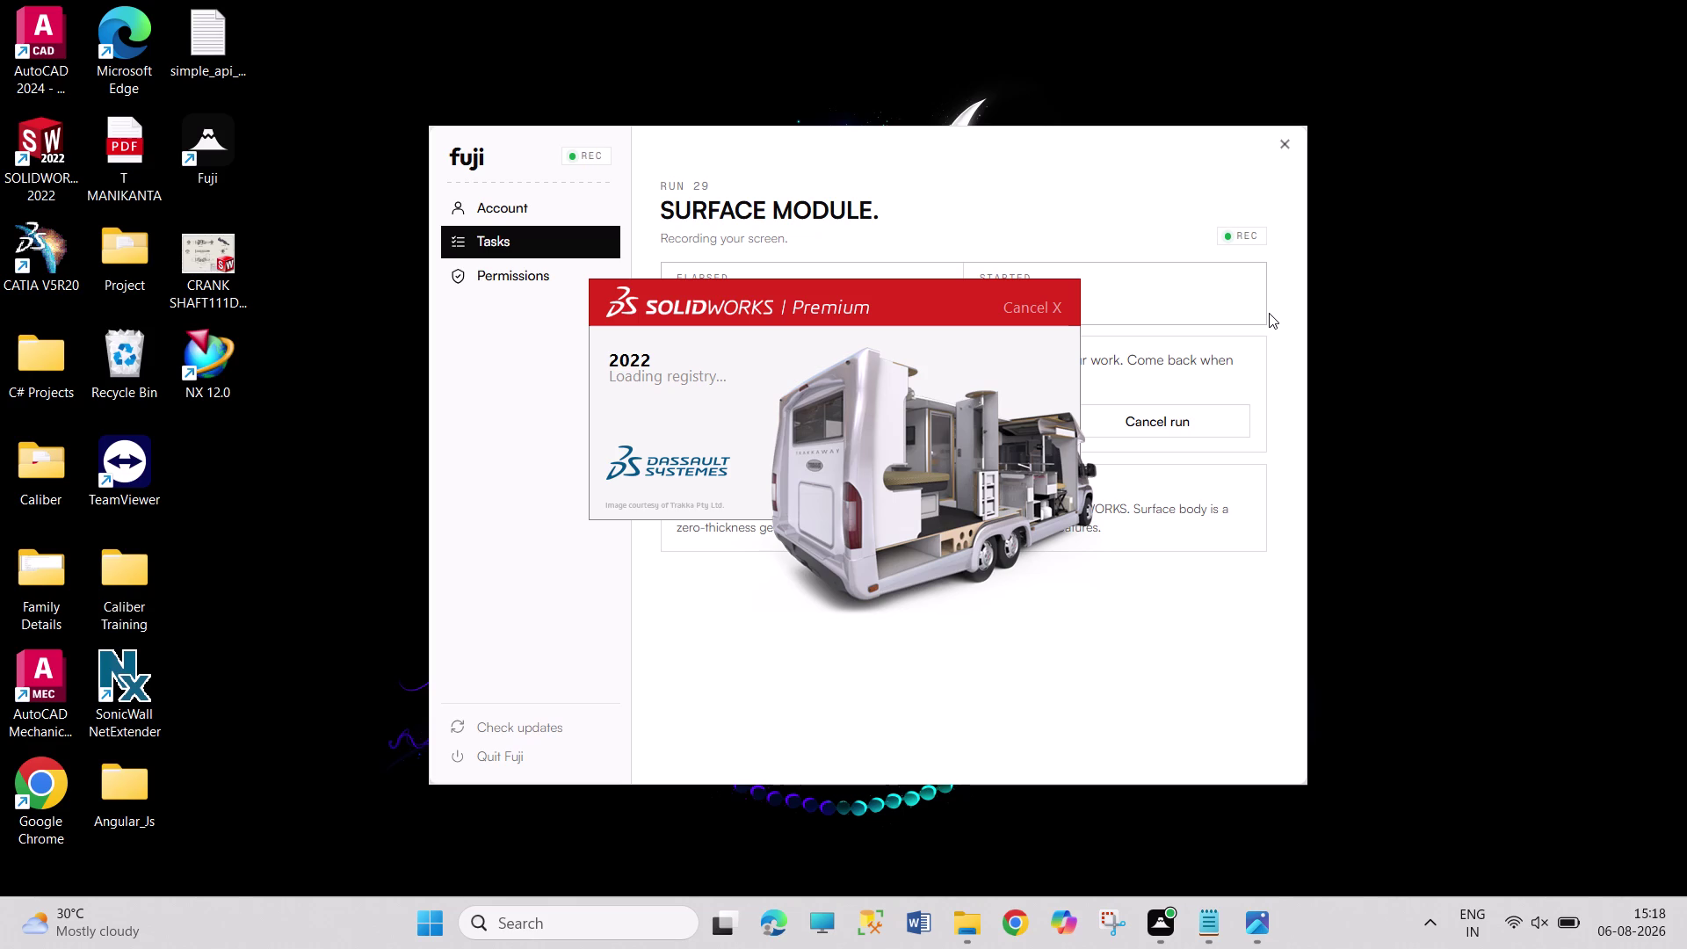
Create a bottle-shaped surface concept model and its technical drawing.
Wait for the SOLIDWORKS 2022 splash screen to load its add-ins and show the Welcome window.
drag(1362, 44, 1419, 500)
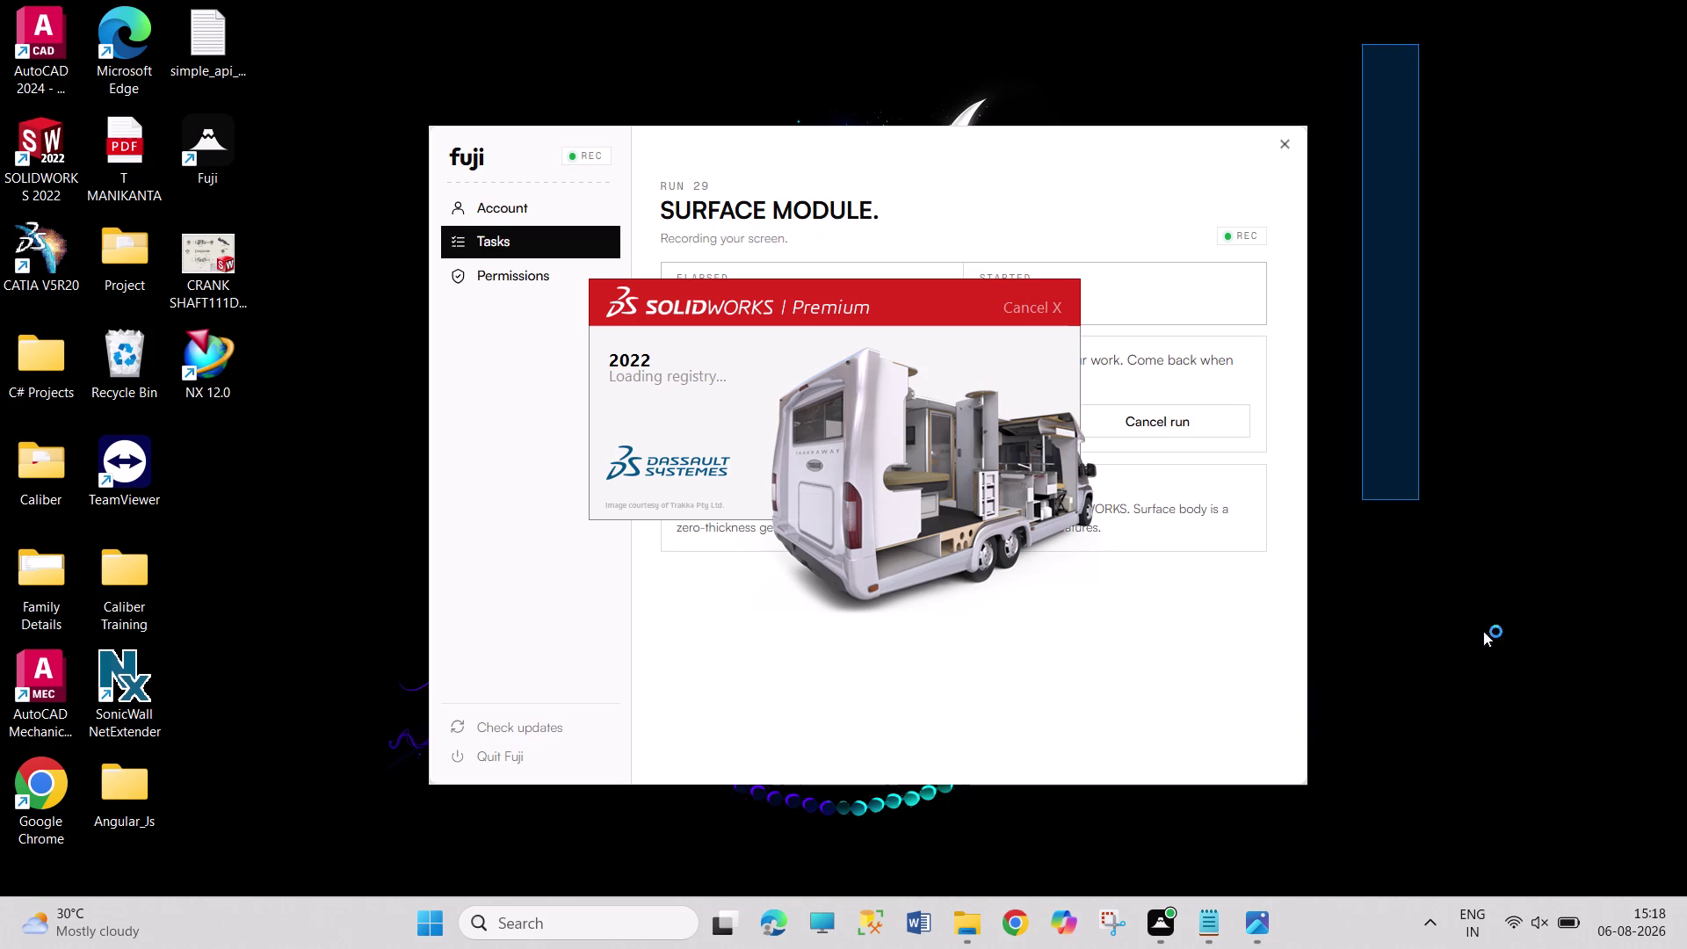
drag(1419, 500, 1591, 787)
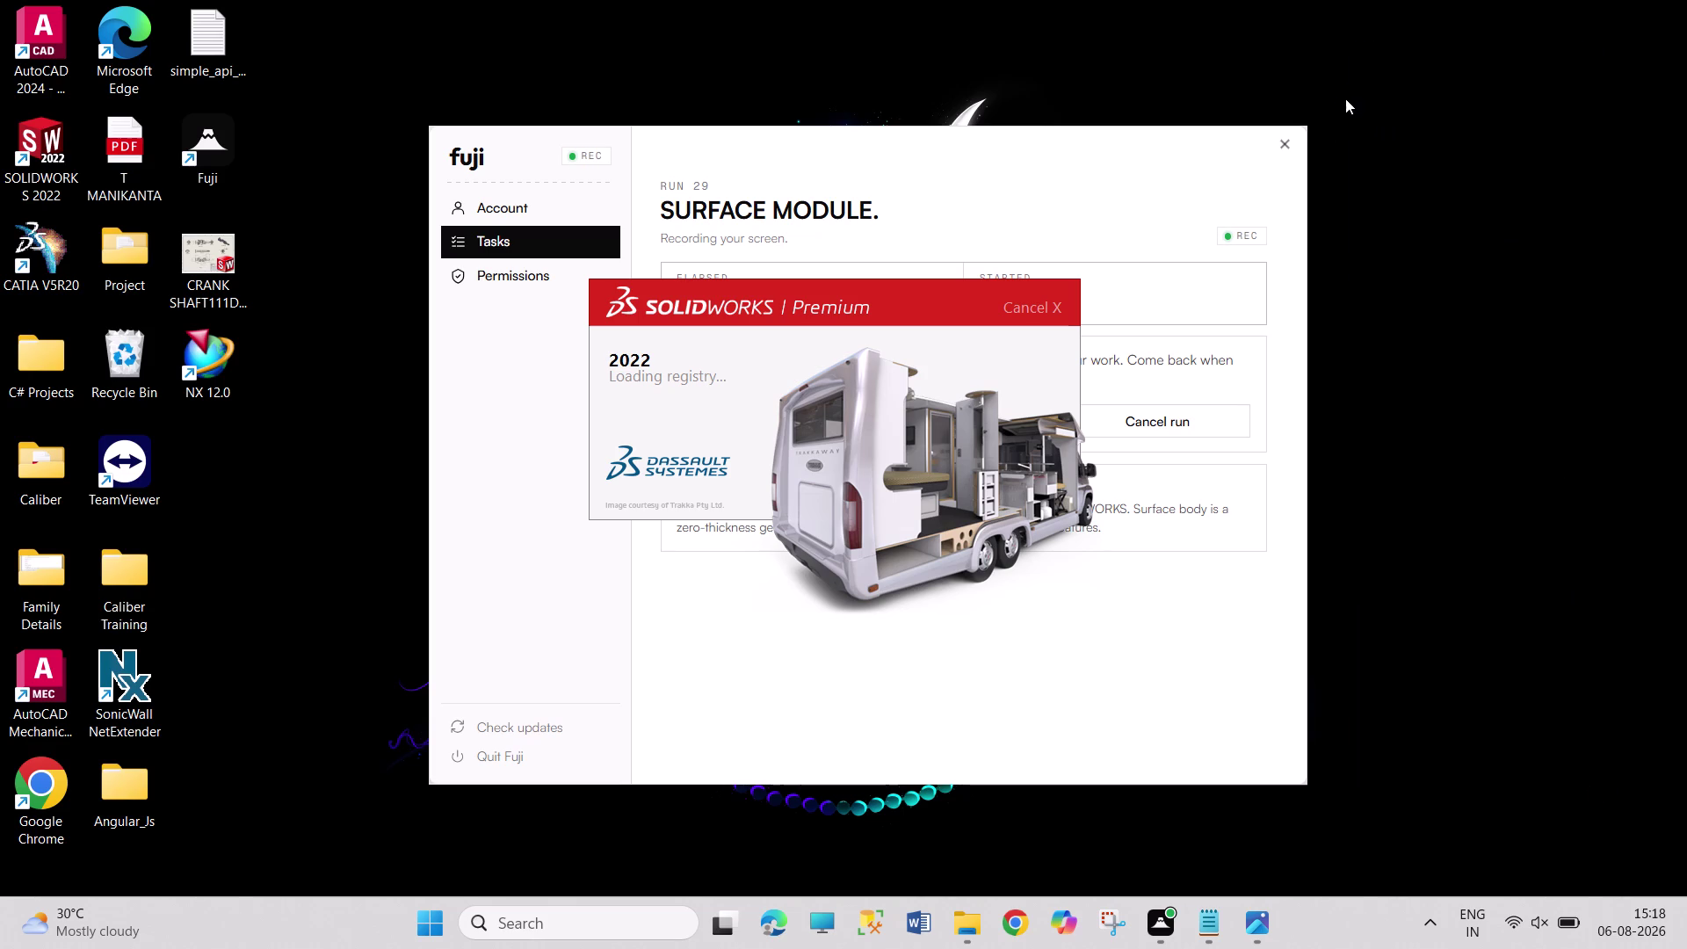
drag(1342, 103, 1510, 783)
drag(1315, 86, 1620, 828)
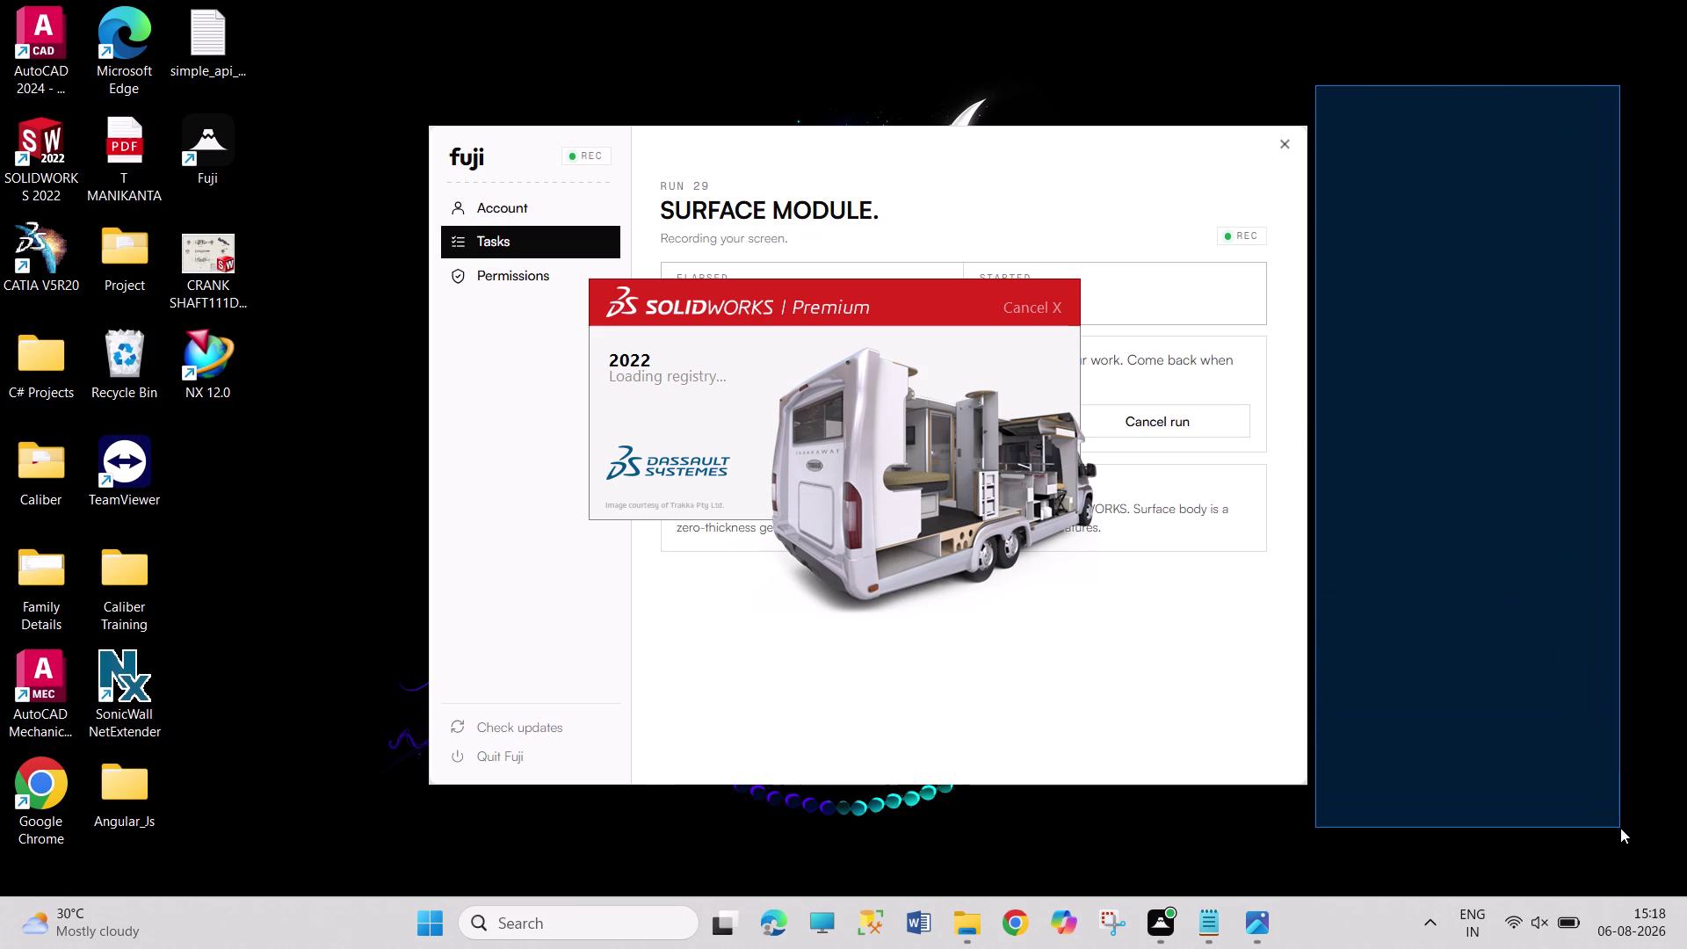
drag(1620, 828, 1603, 852)
drag(1324, 95, 1456, 787)
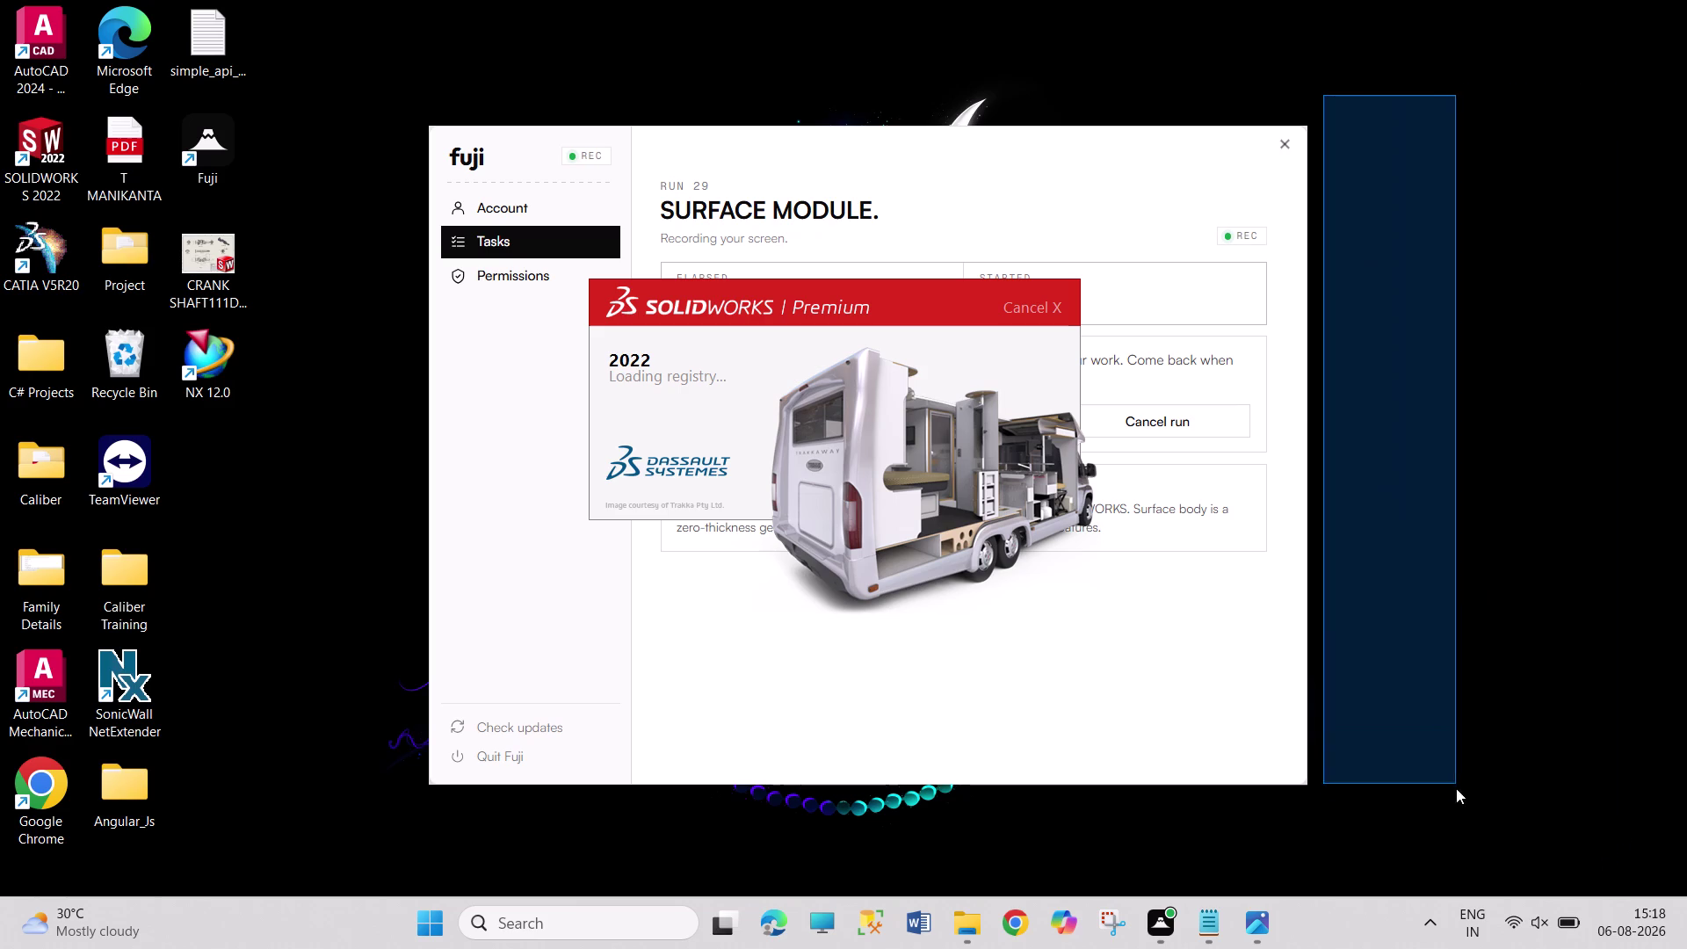
drag(1456, 786, 1477, 842)
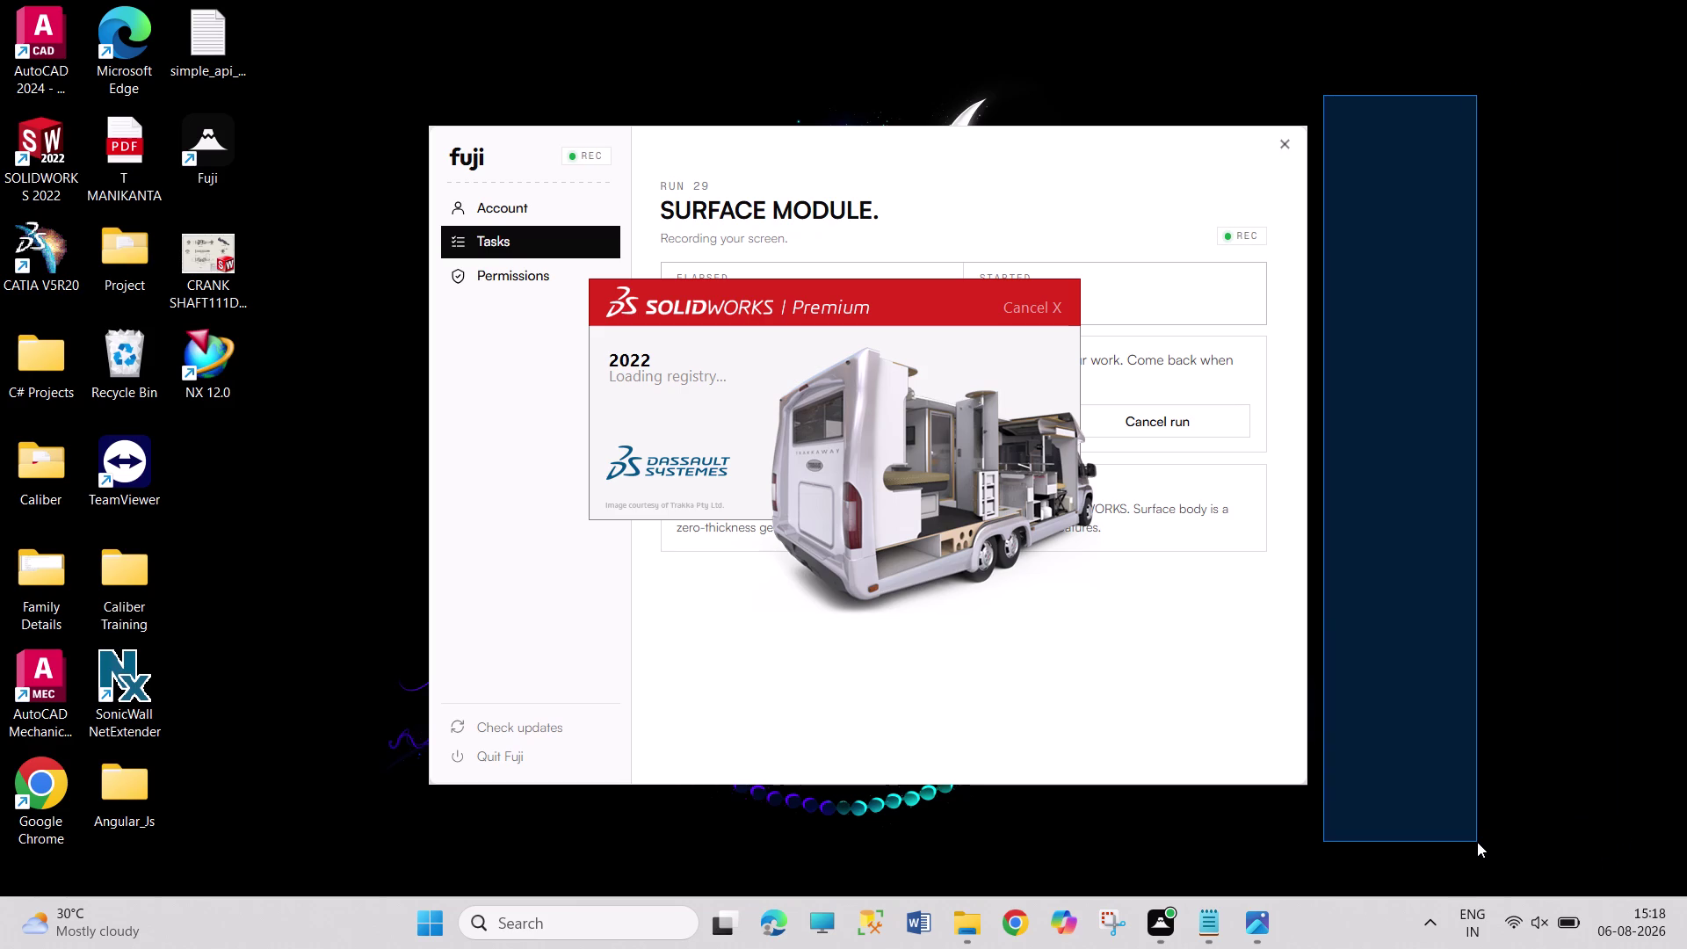
drag(1477, 842, 1477, 836)
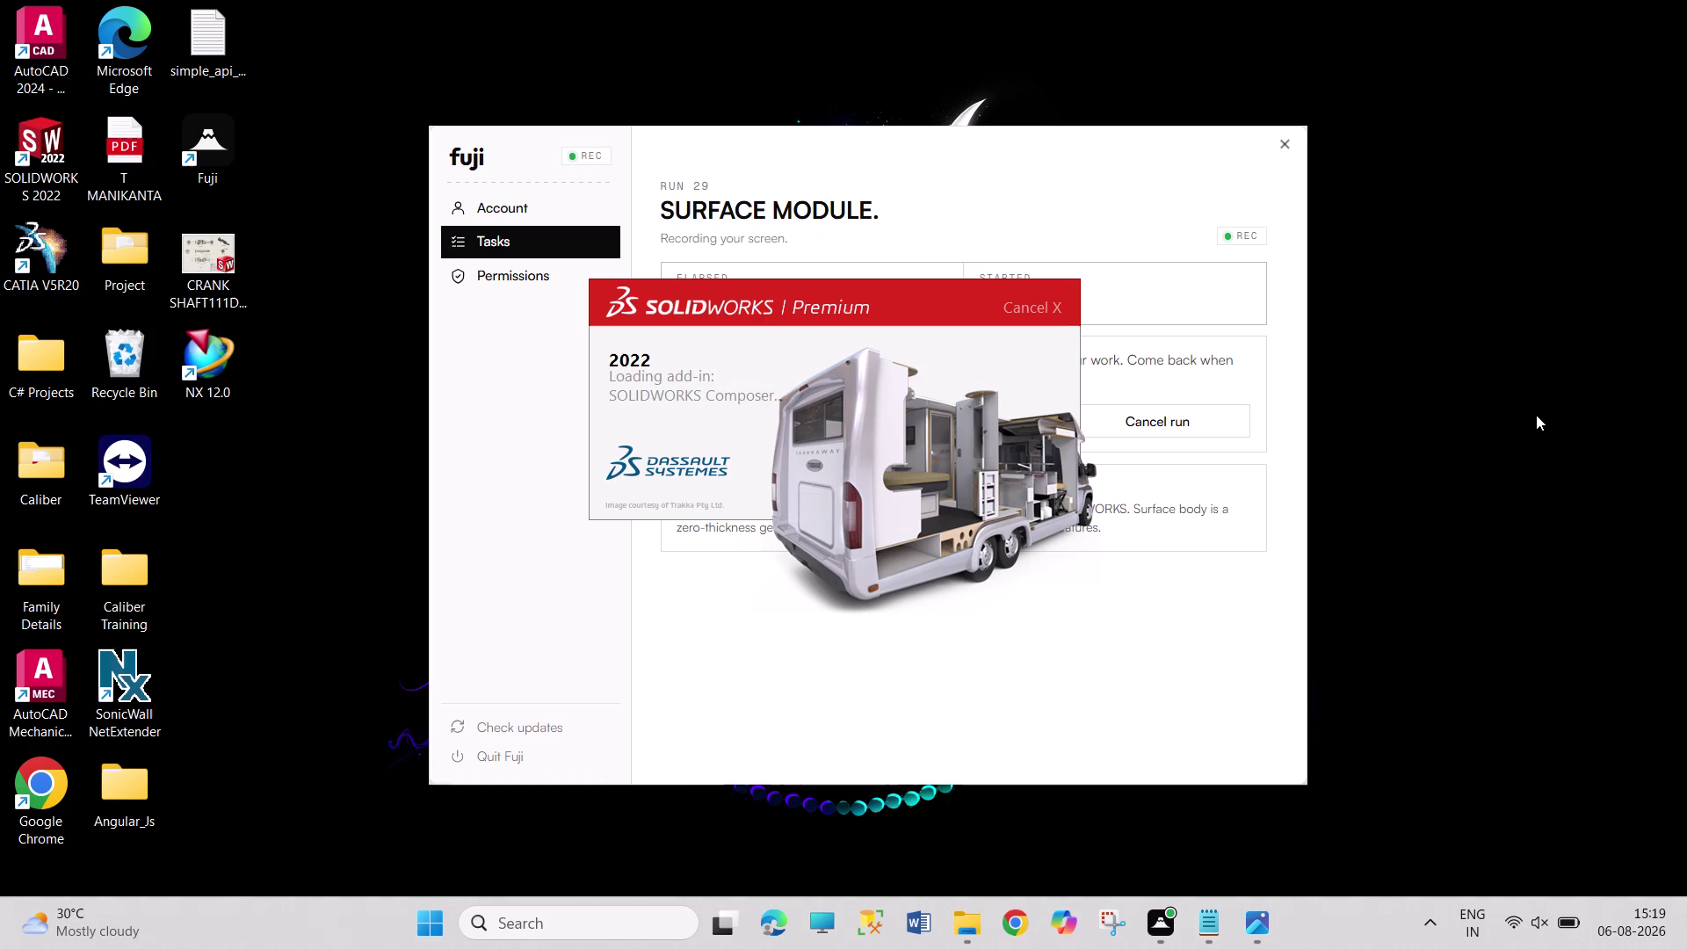
key(space)
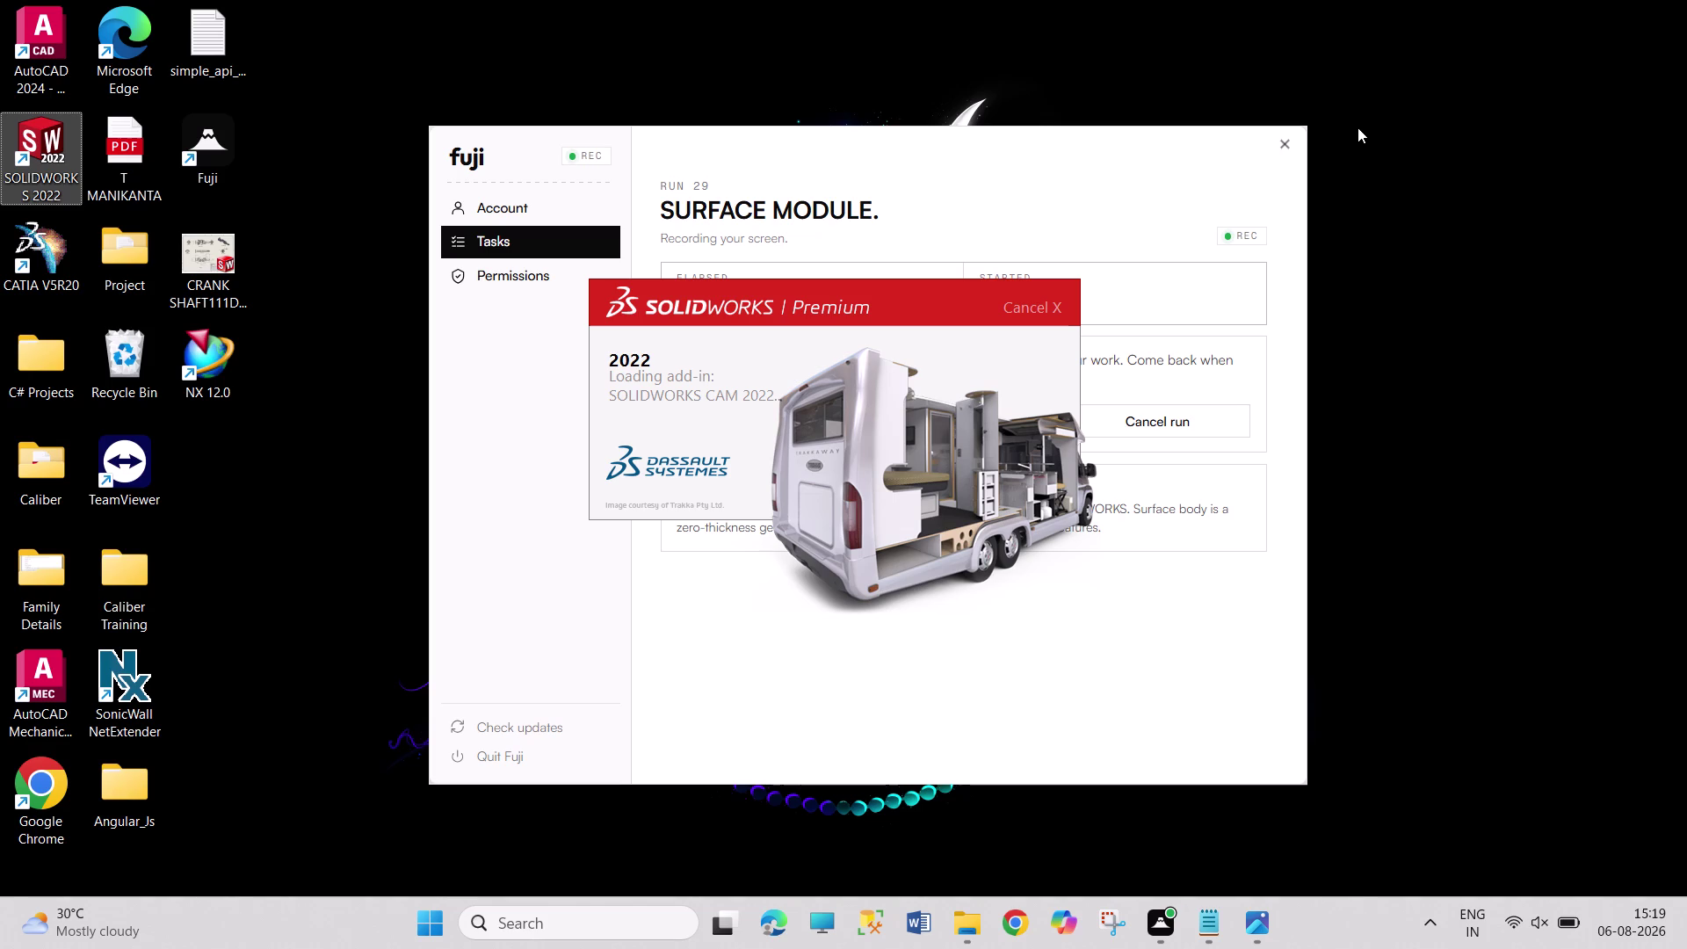
click(1402, 173)
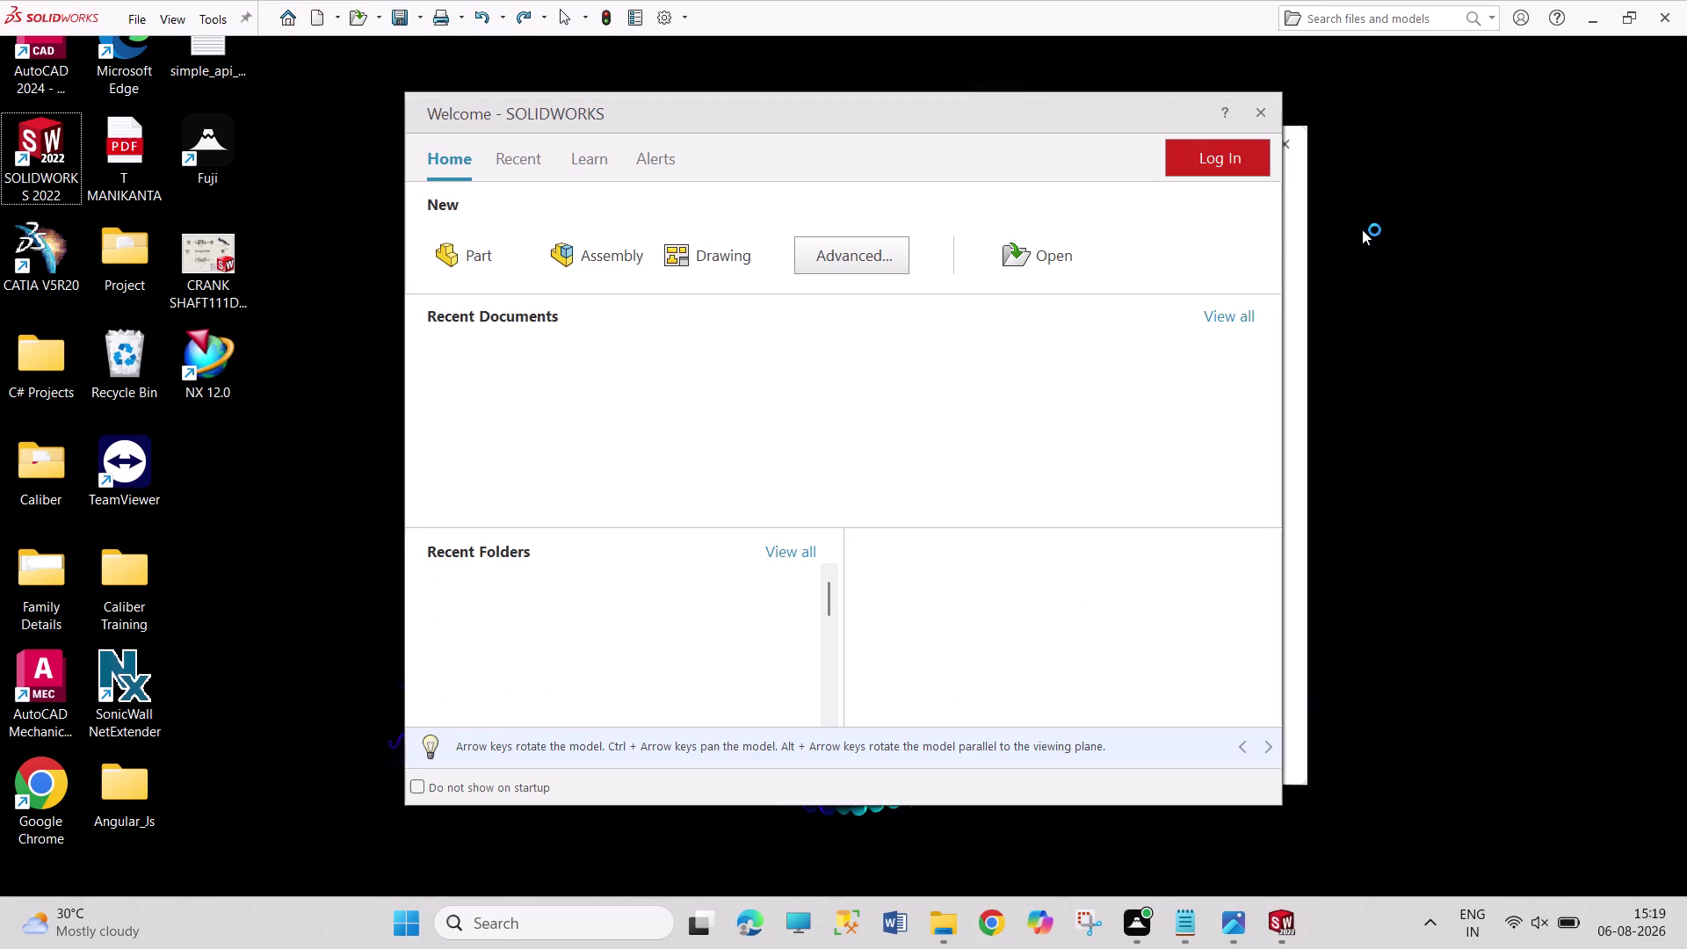
Dismiss the Welcome window and create a new Part document, Part1.
click(1326, 259)
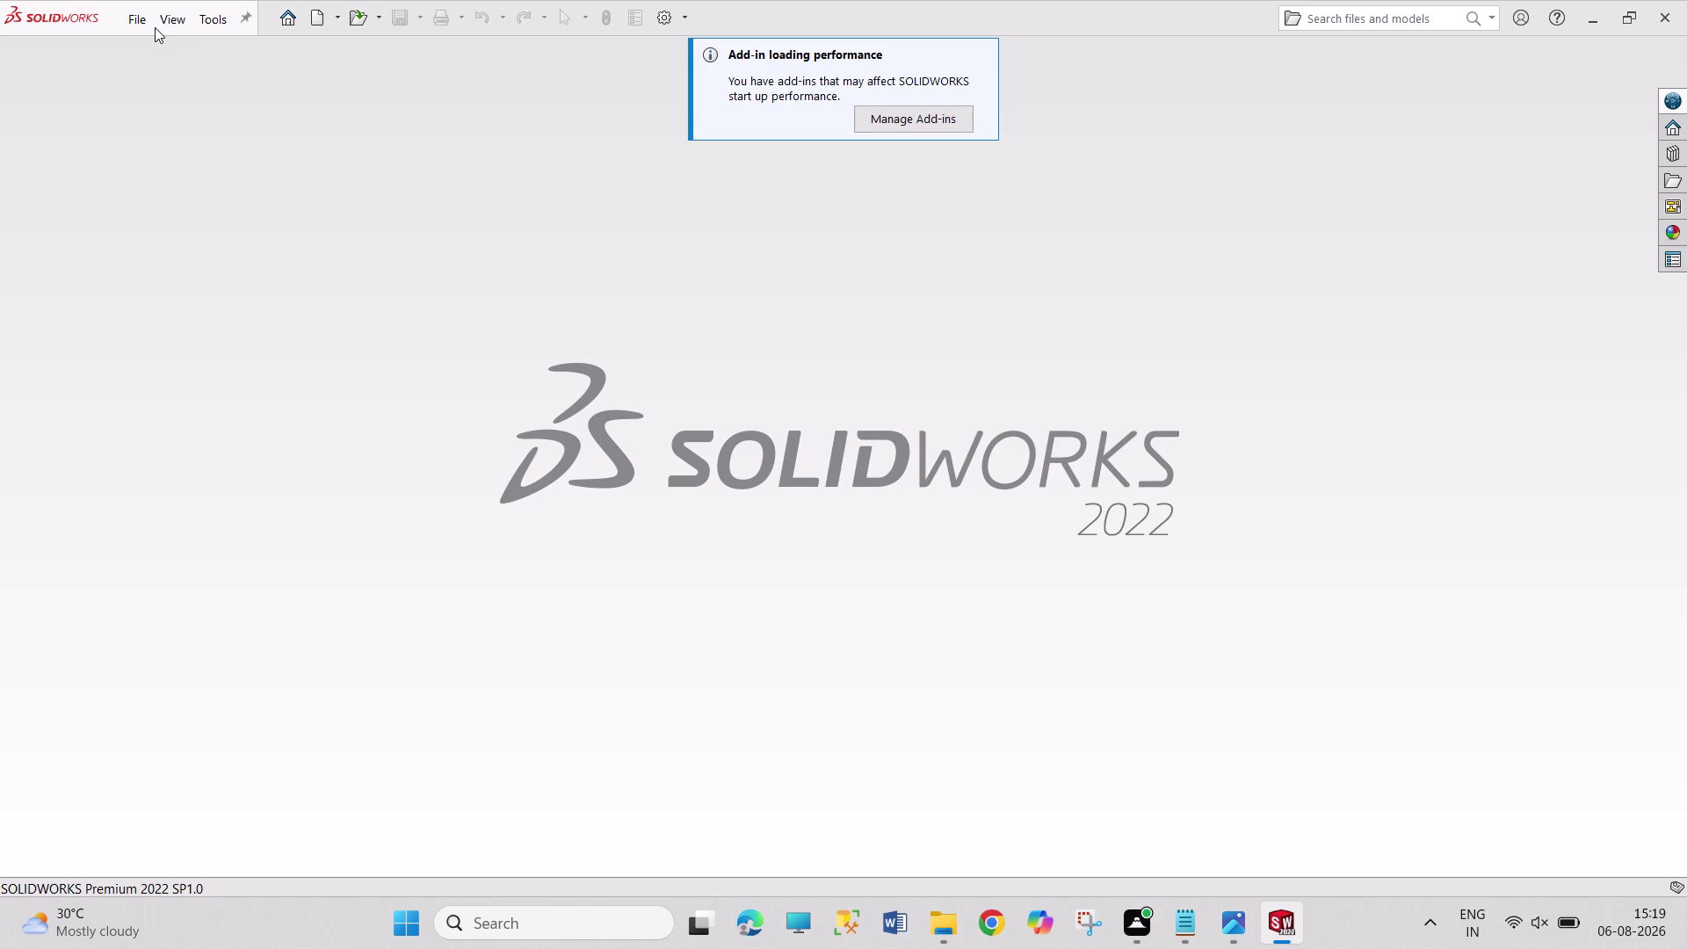
click(318, 21)
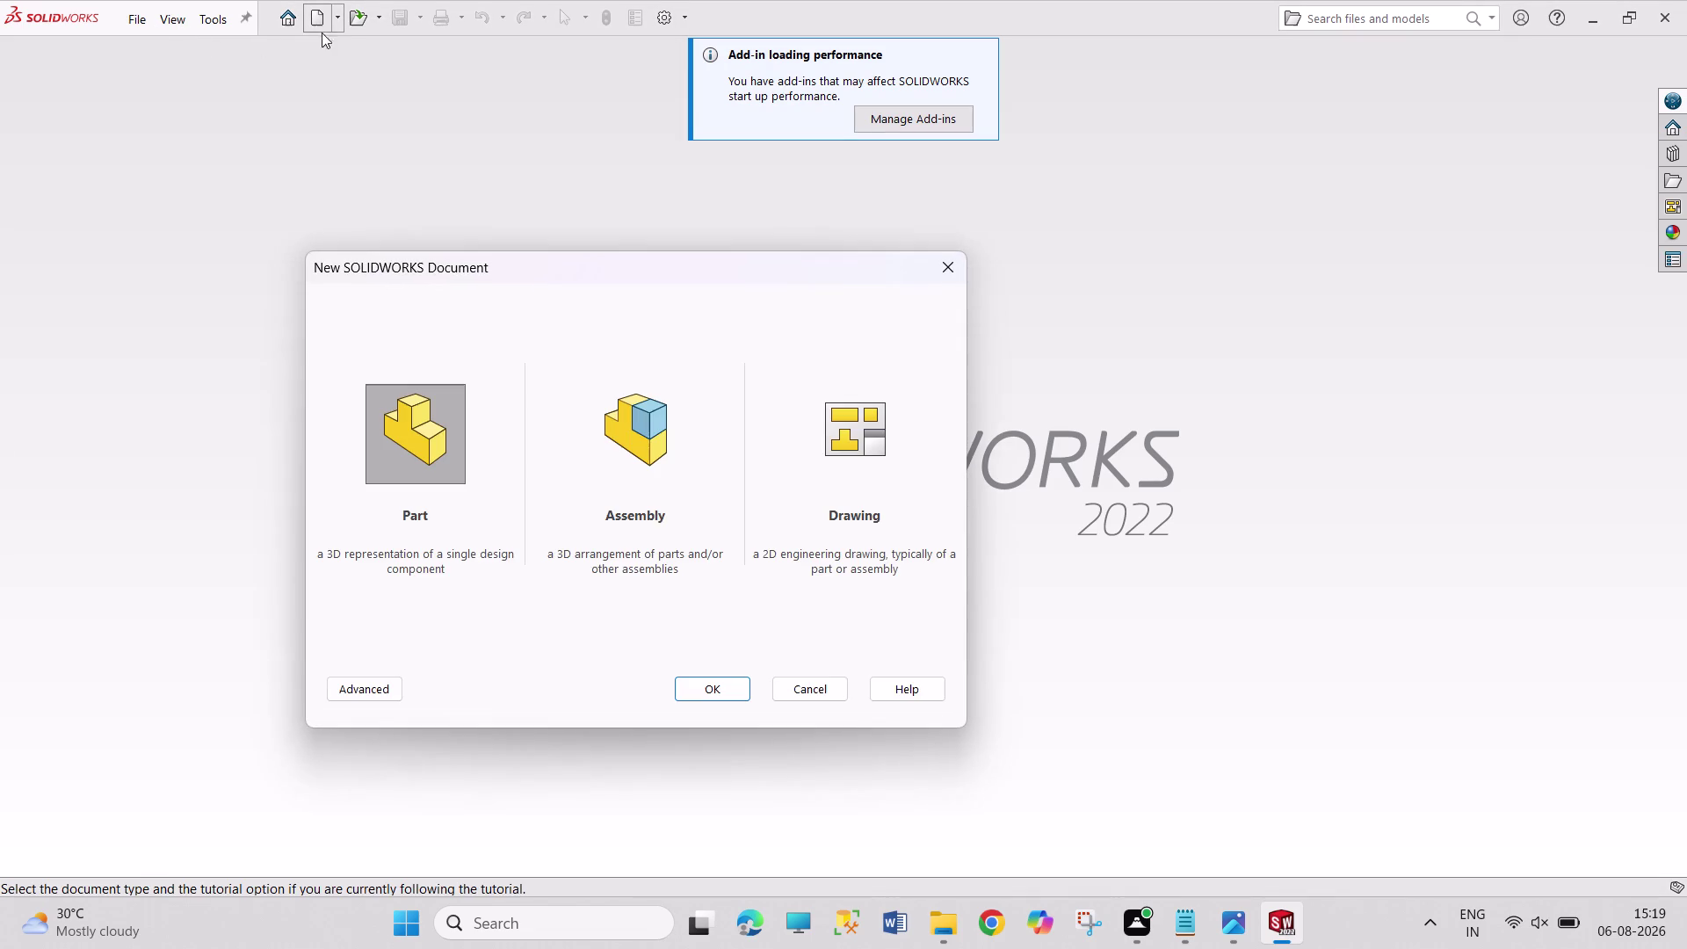
click(726, 681)
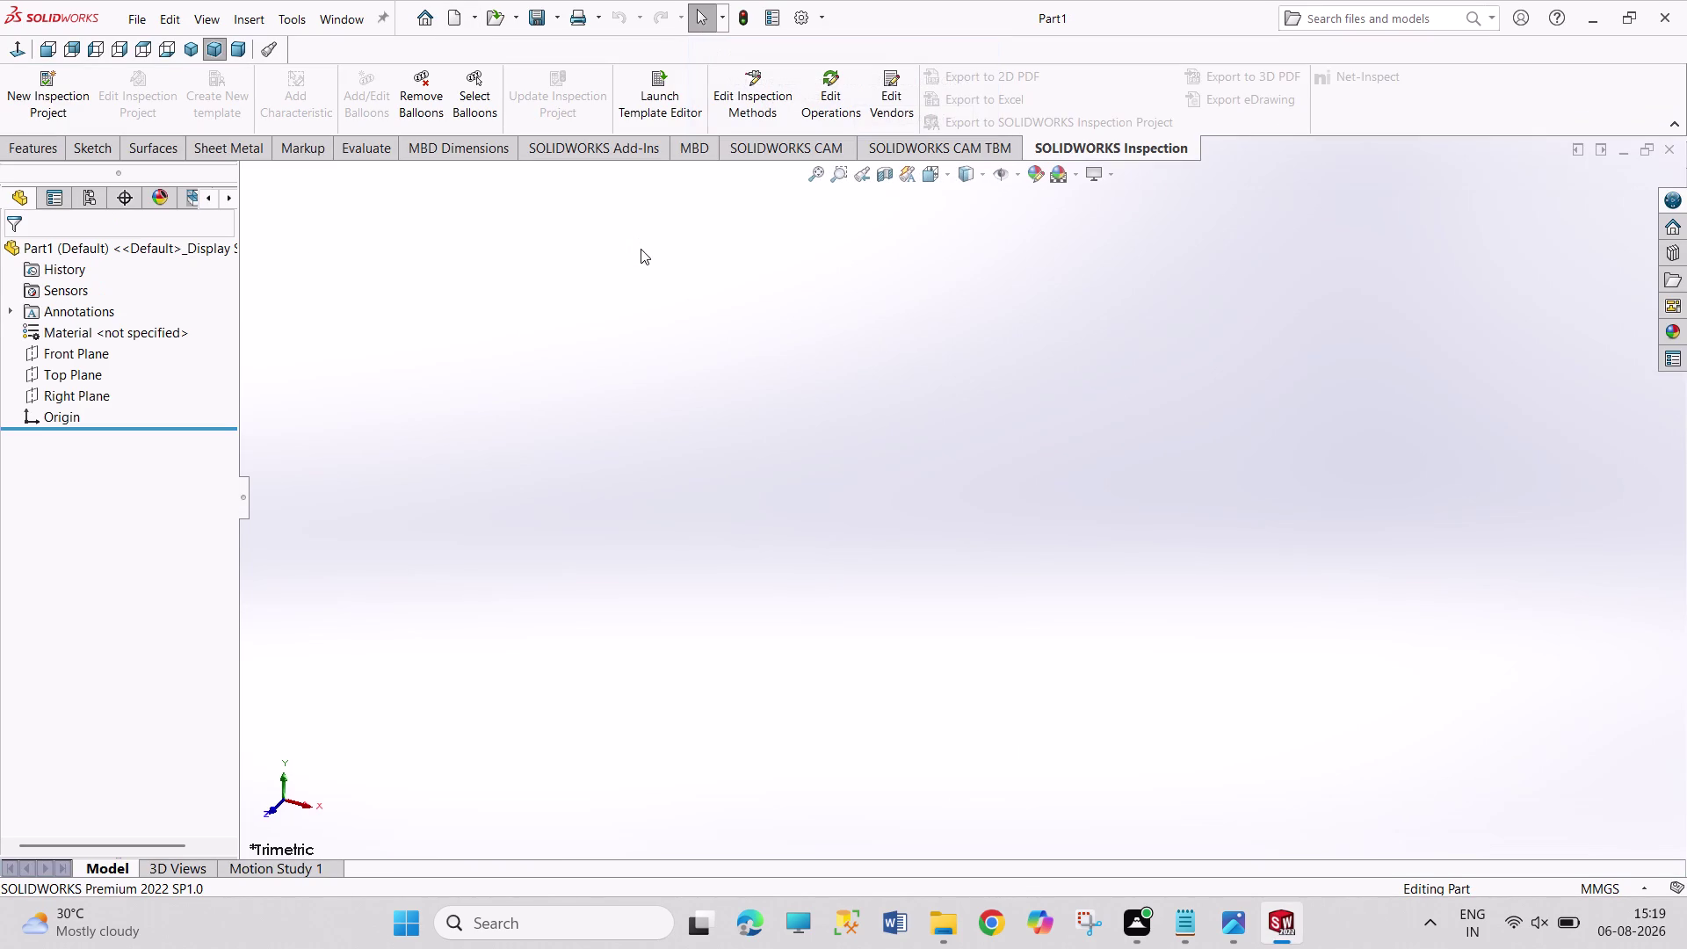
Open the Pepsi bottle reference drawing screenshot from the Photos taskbar preview.
drag(641, 249, 1138, 649)
drag(711, 308, 721, 323)
drag(720, 322, 1343, 772)
drag(765, 351, 1548, 757)
drag(784, 348, 846, 490)
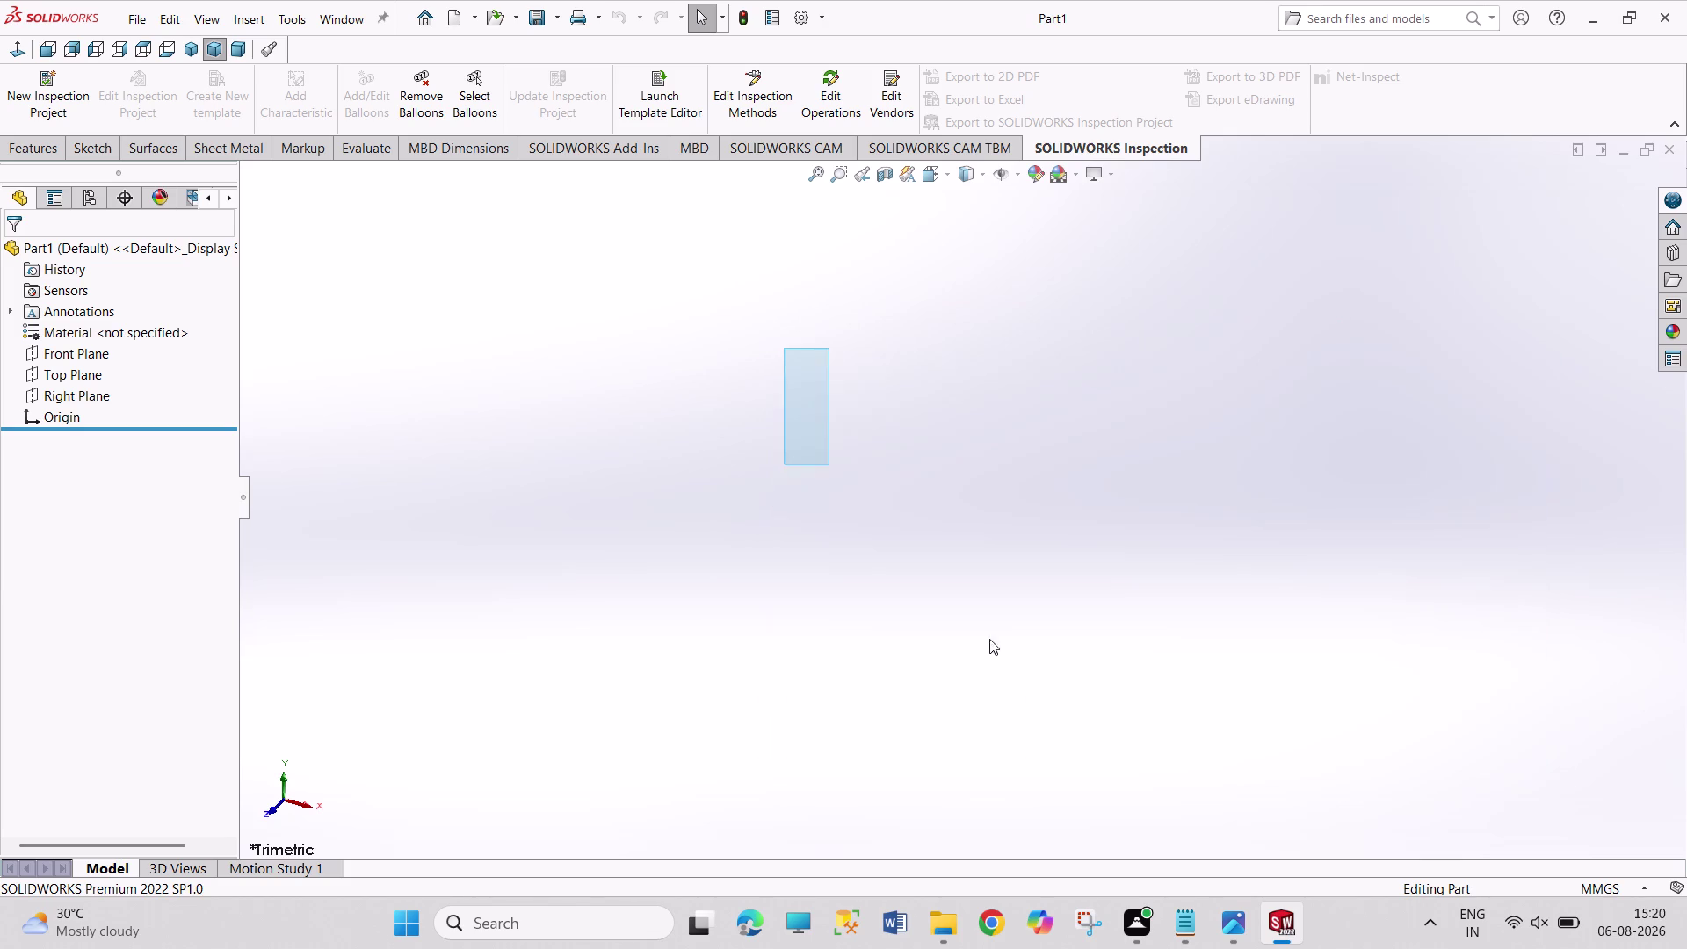
drag(845, 490, 1518, 772)
drag(869, 302, 1647, 742)
drag(899, 326, 1549, 786)
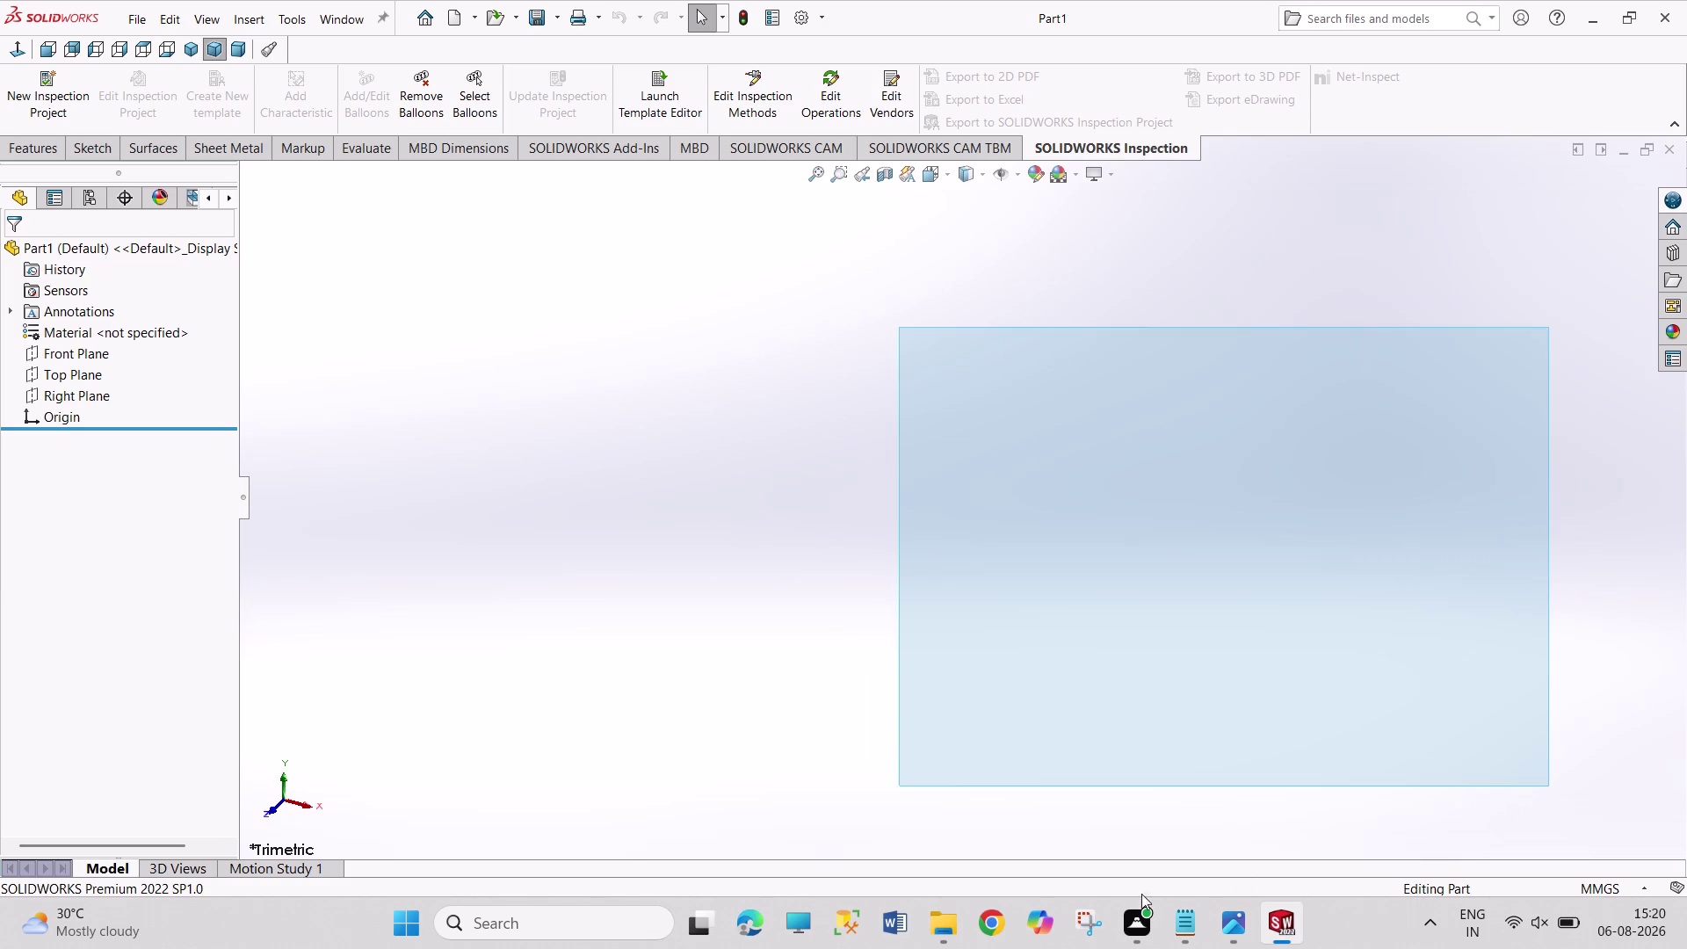
click(1040, 734)
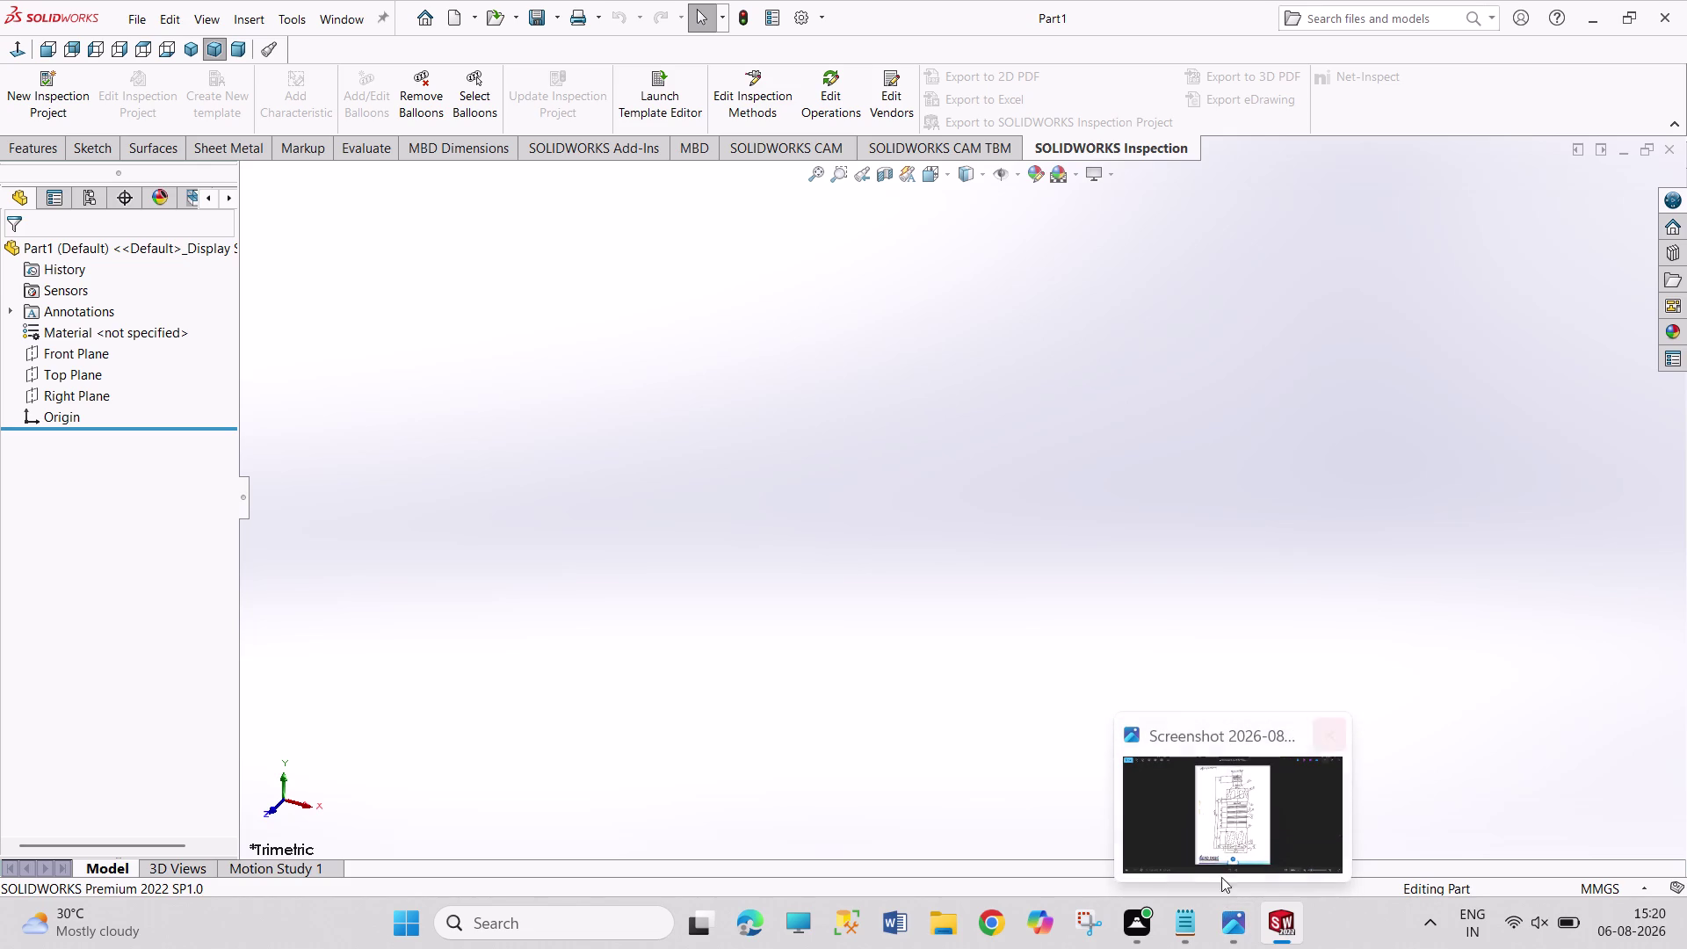
click(1222, 856)
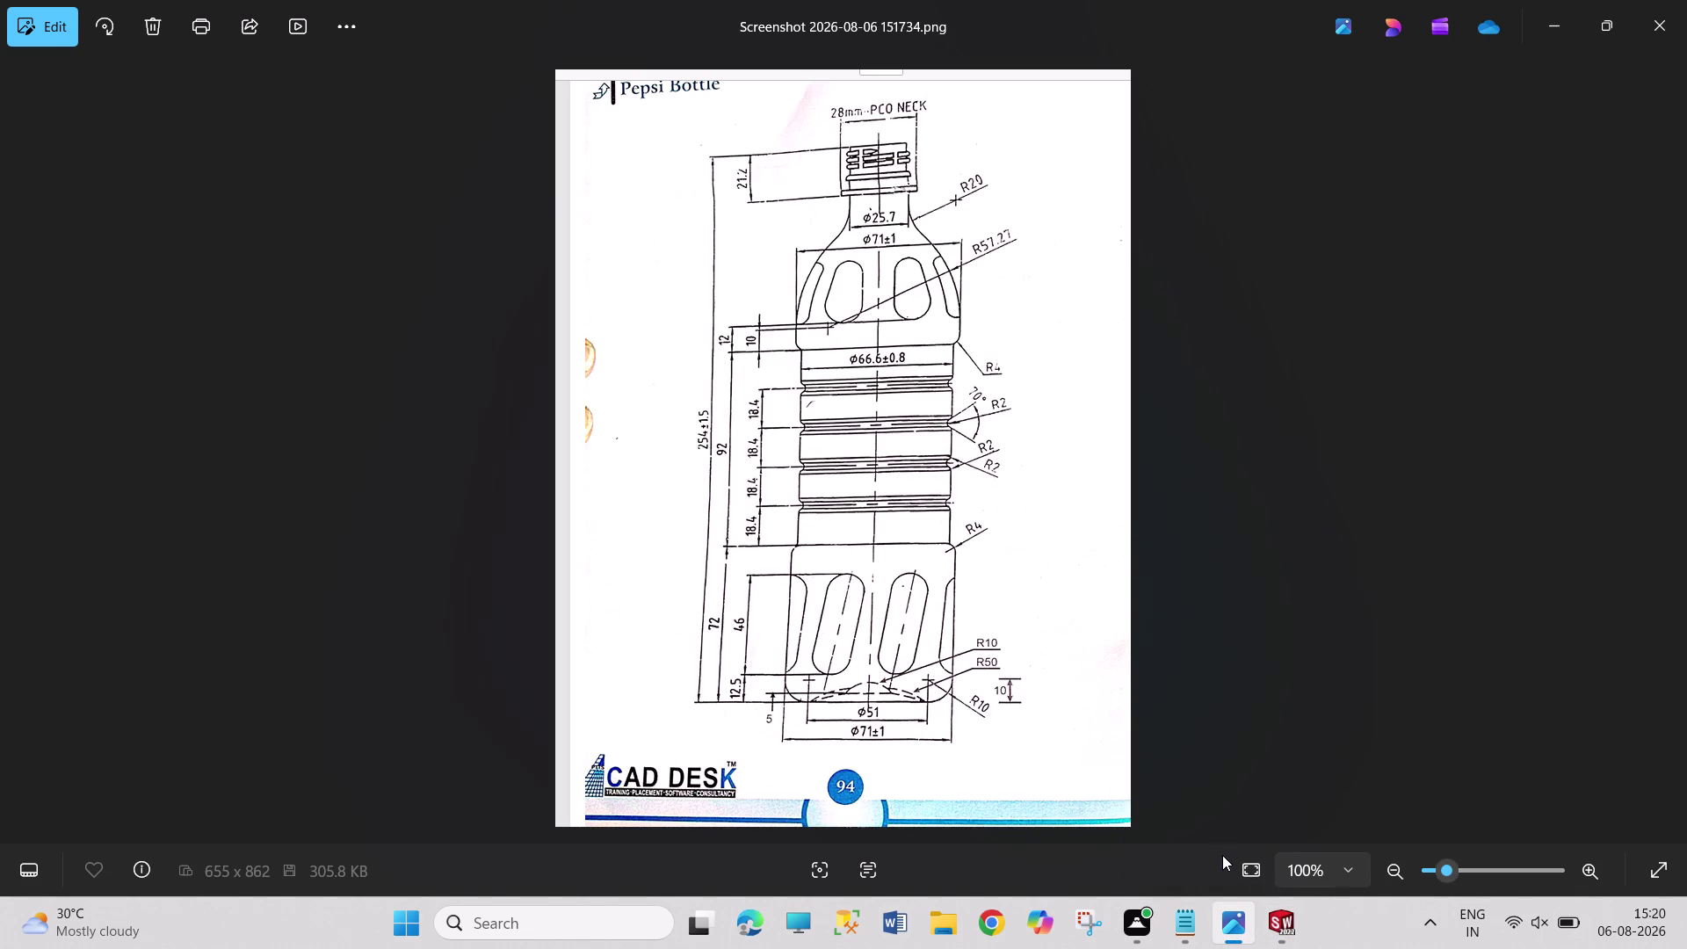
Zoom the drawing to 177% and bring the bottle neck into view.
scroll(down, 3)
scroll(down, 3)
scroll(up, 3)
scroll(up, 3)
scroll(up, 3)
drag(1041, 483, 1053, 724)
drag(1066, 305, 1068, 500)
middle_drag(1064, 512, 1064, 537)
middle_drag(1064, 537, 1036, 537)
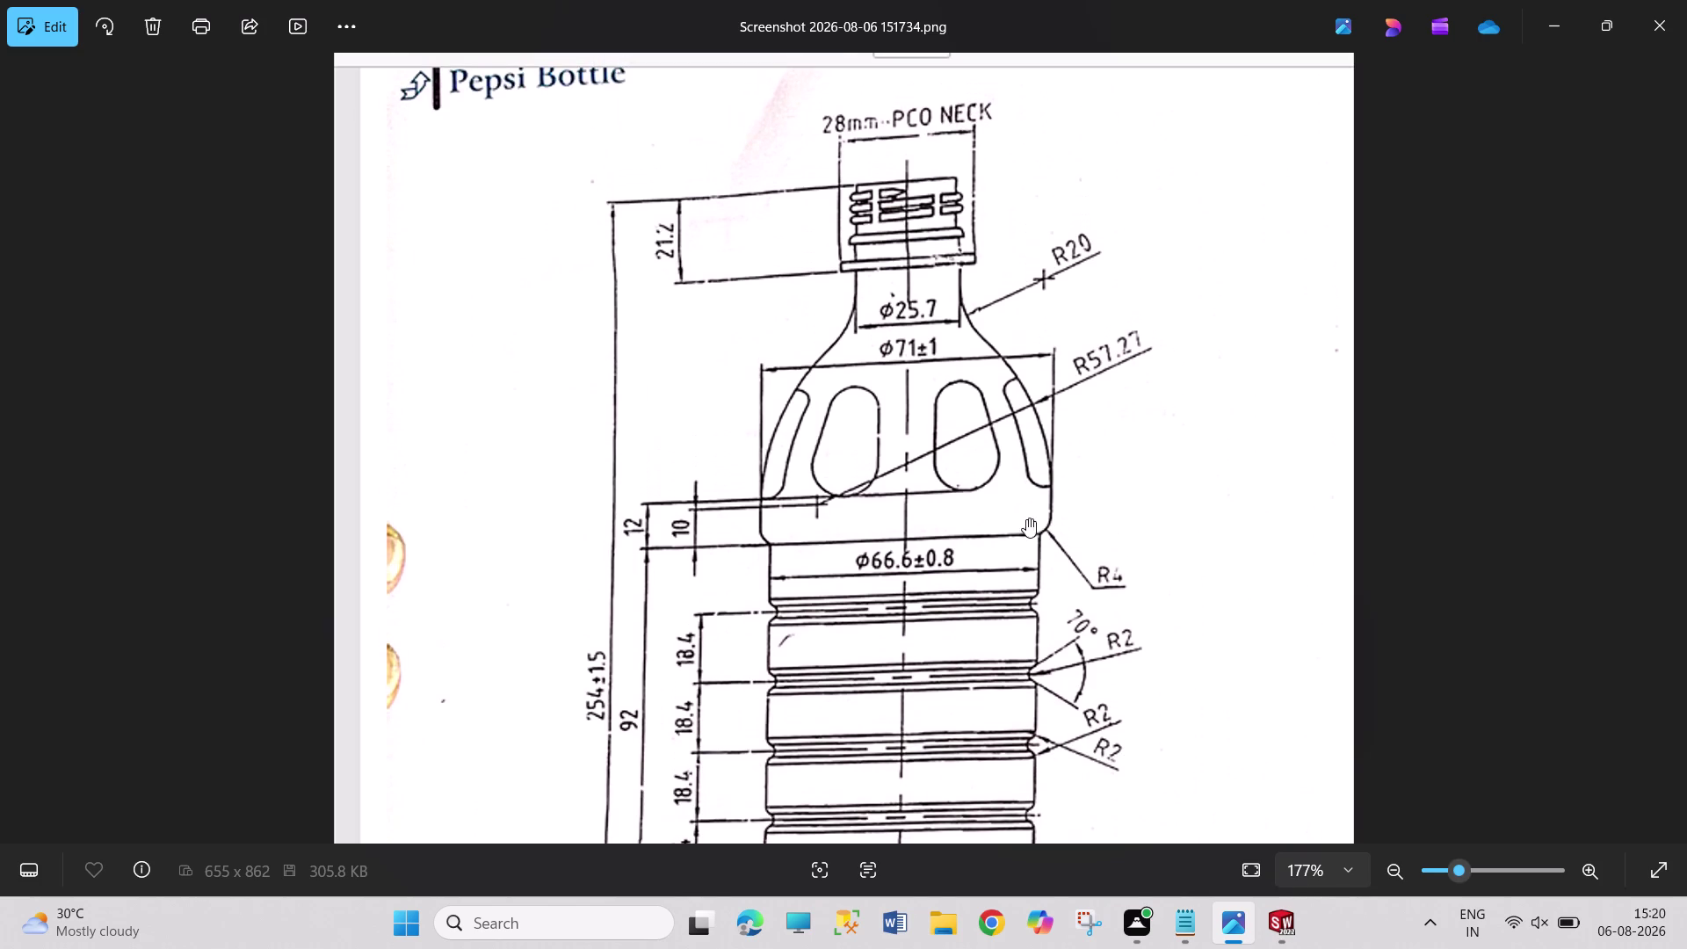
Pan down to the ribbed middle and base, then back up to the neck and shoulder.
drag(951, 544, 926, 403)
drag(958, 615, 940, 394)
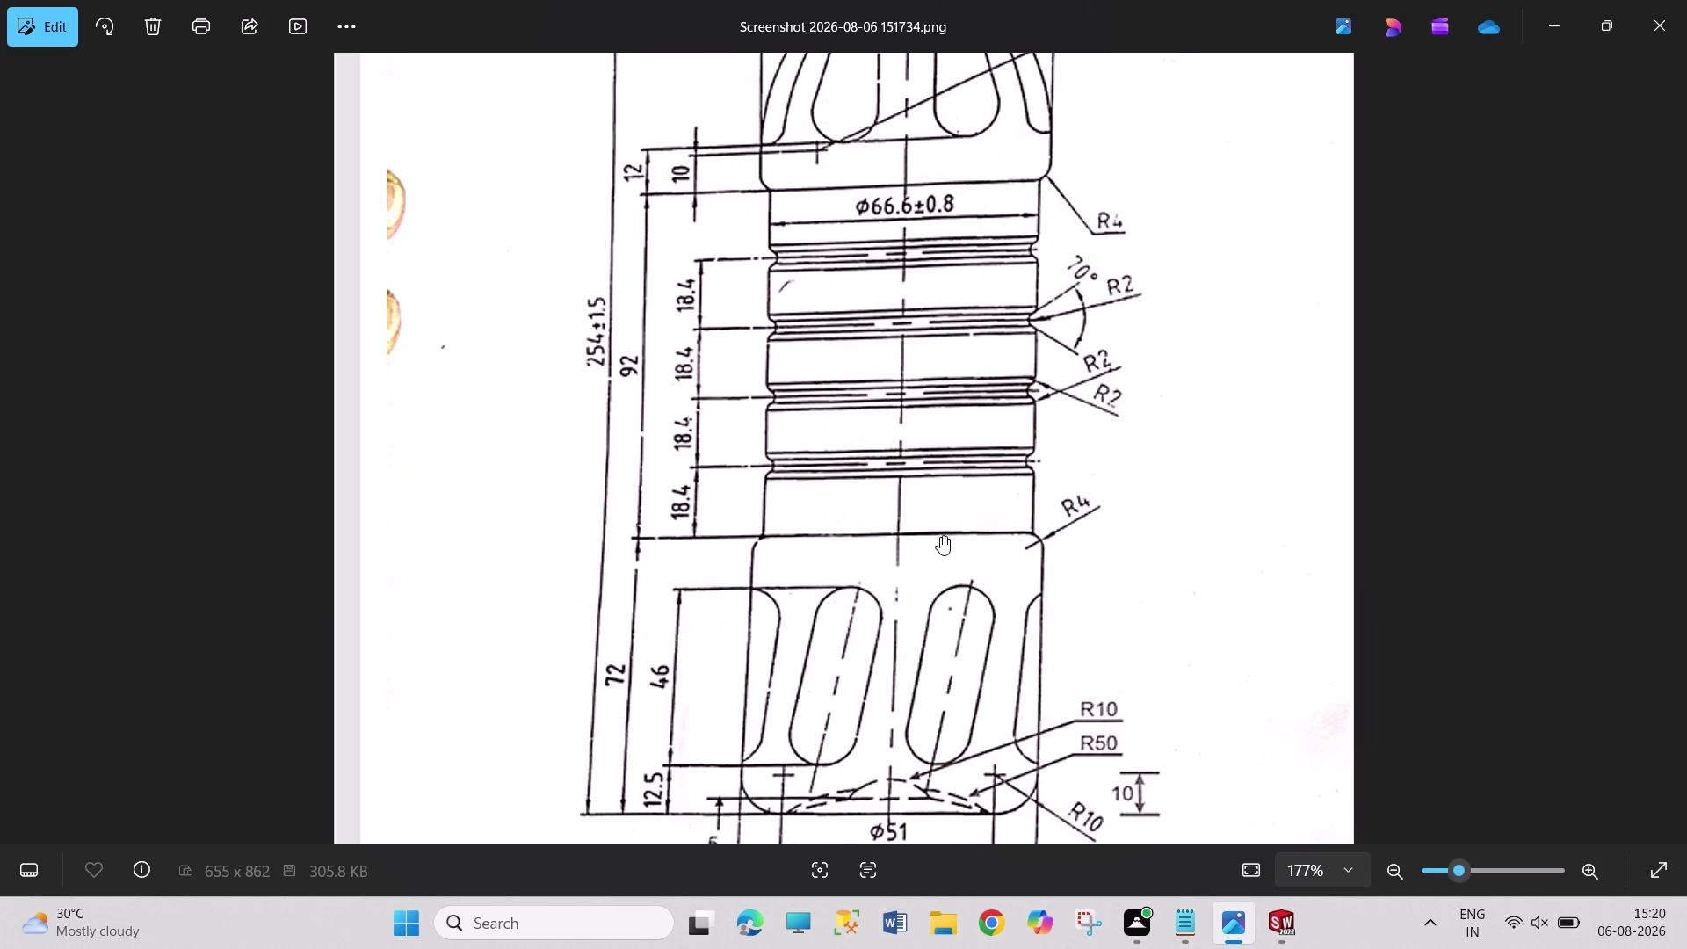
drag(964, 655, 960, 509)
drag(964, 525, 949, 677)
drag(950, 436, 916, 801)
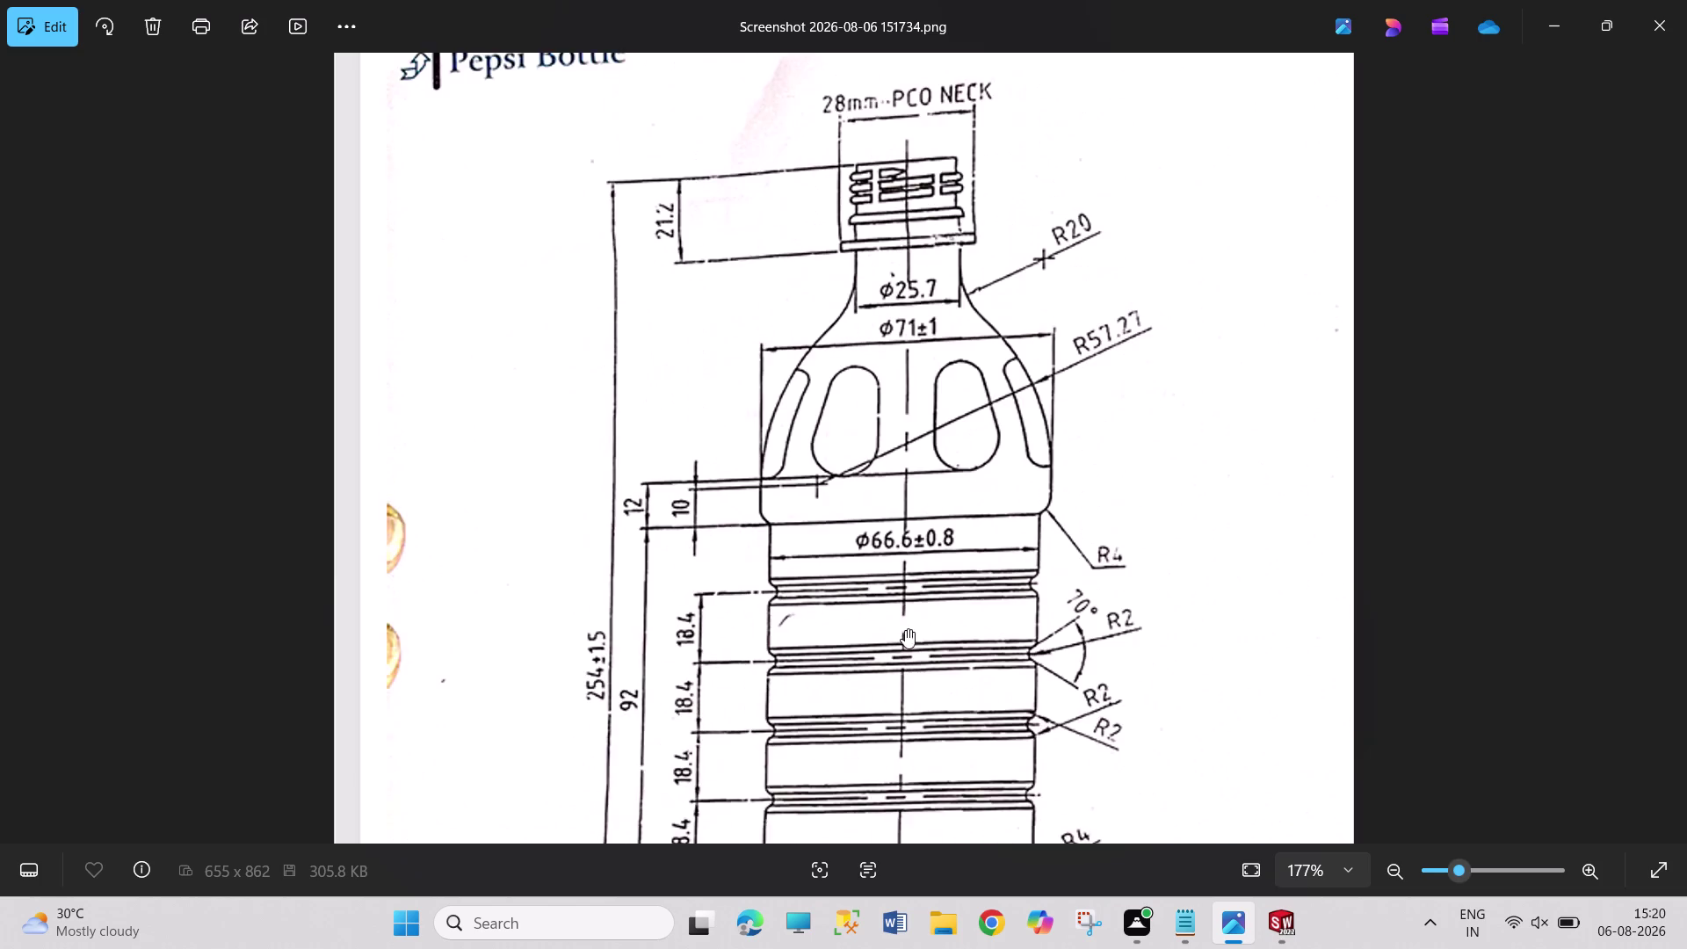
drag(916, 800, 907, 735)
drag(924, 439, 927, 564)
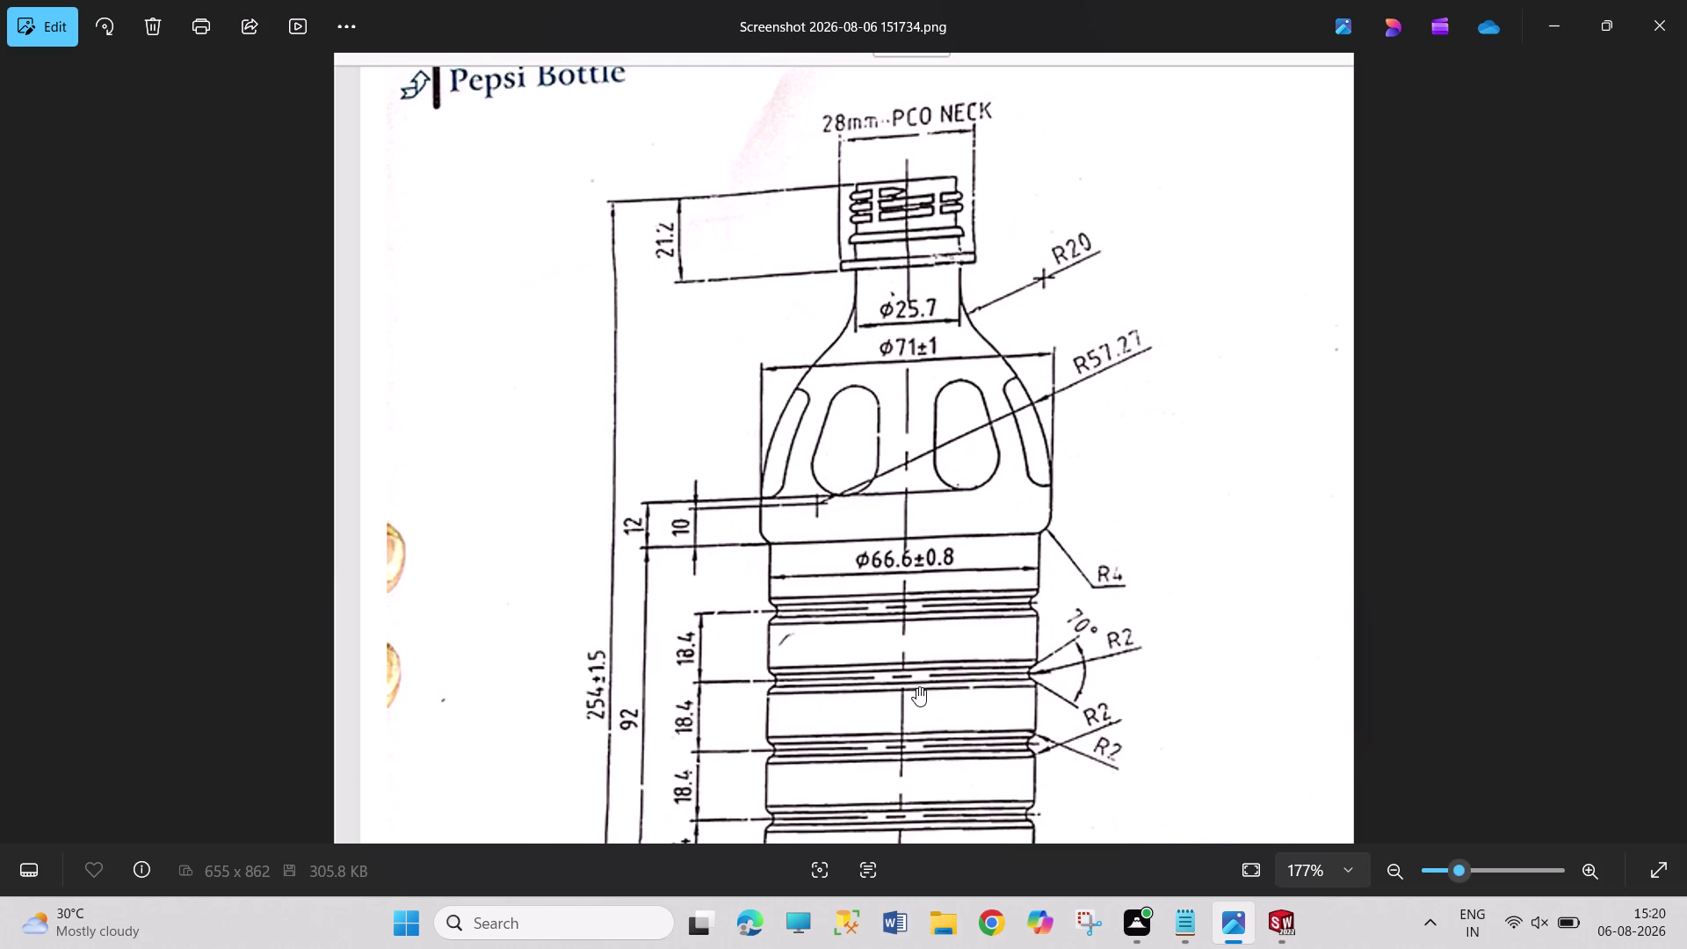
Pan between the ribbed section, base dimensions and bottle top to review the measurements.
drag(916, 687, 888, 308)
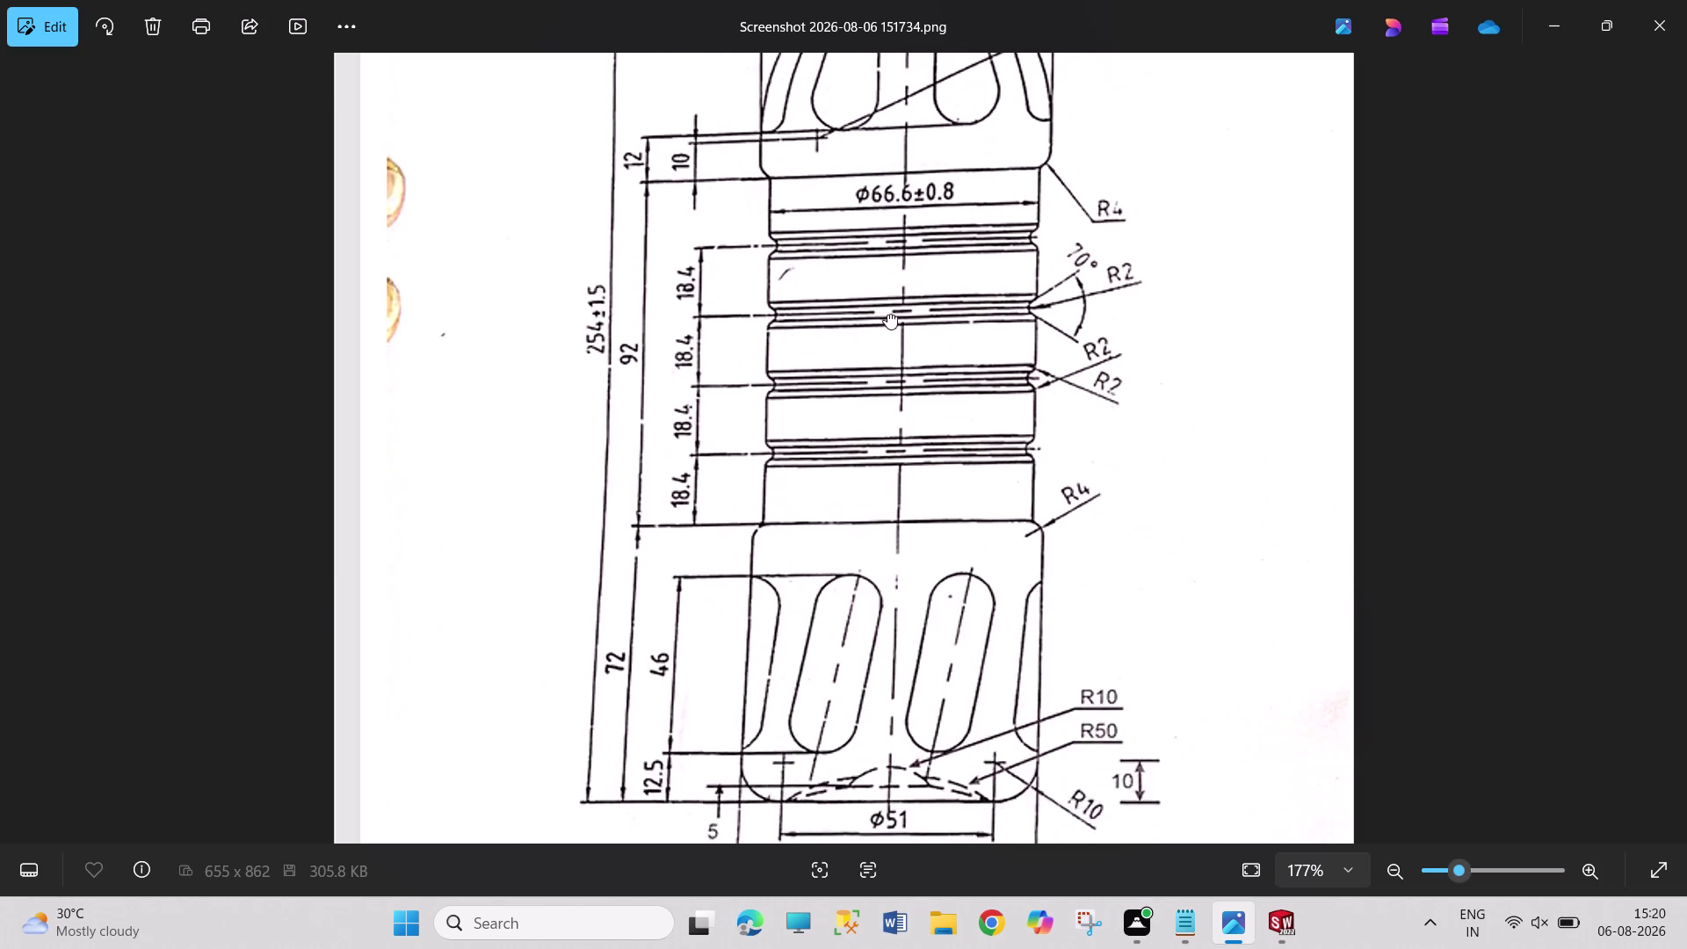
drag(888, 308, 905, 214)
drag(922, 630, 919, 577)
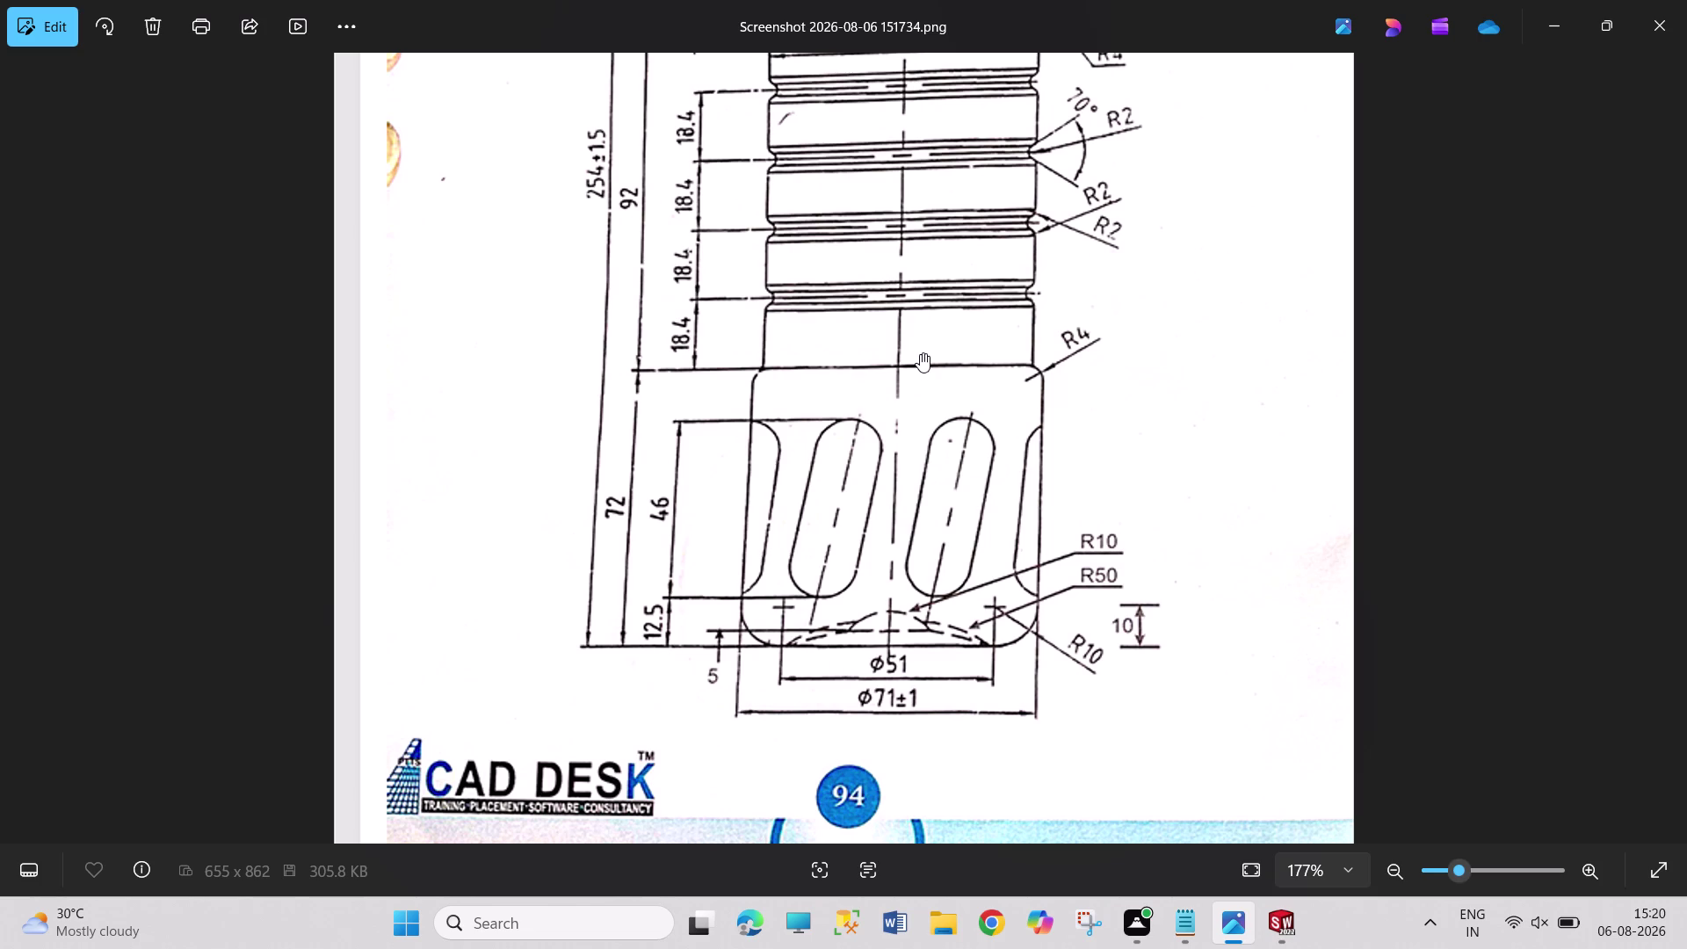
drag(920, 354, 926, 684)
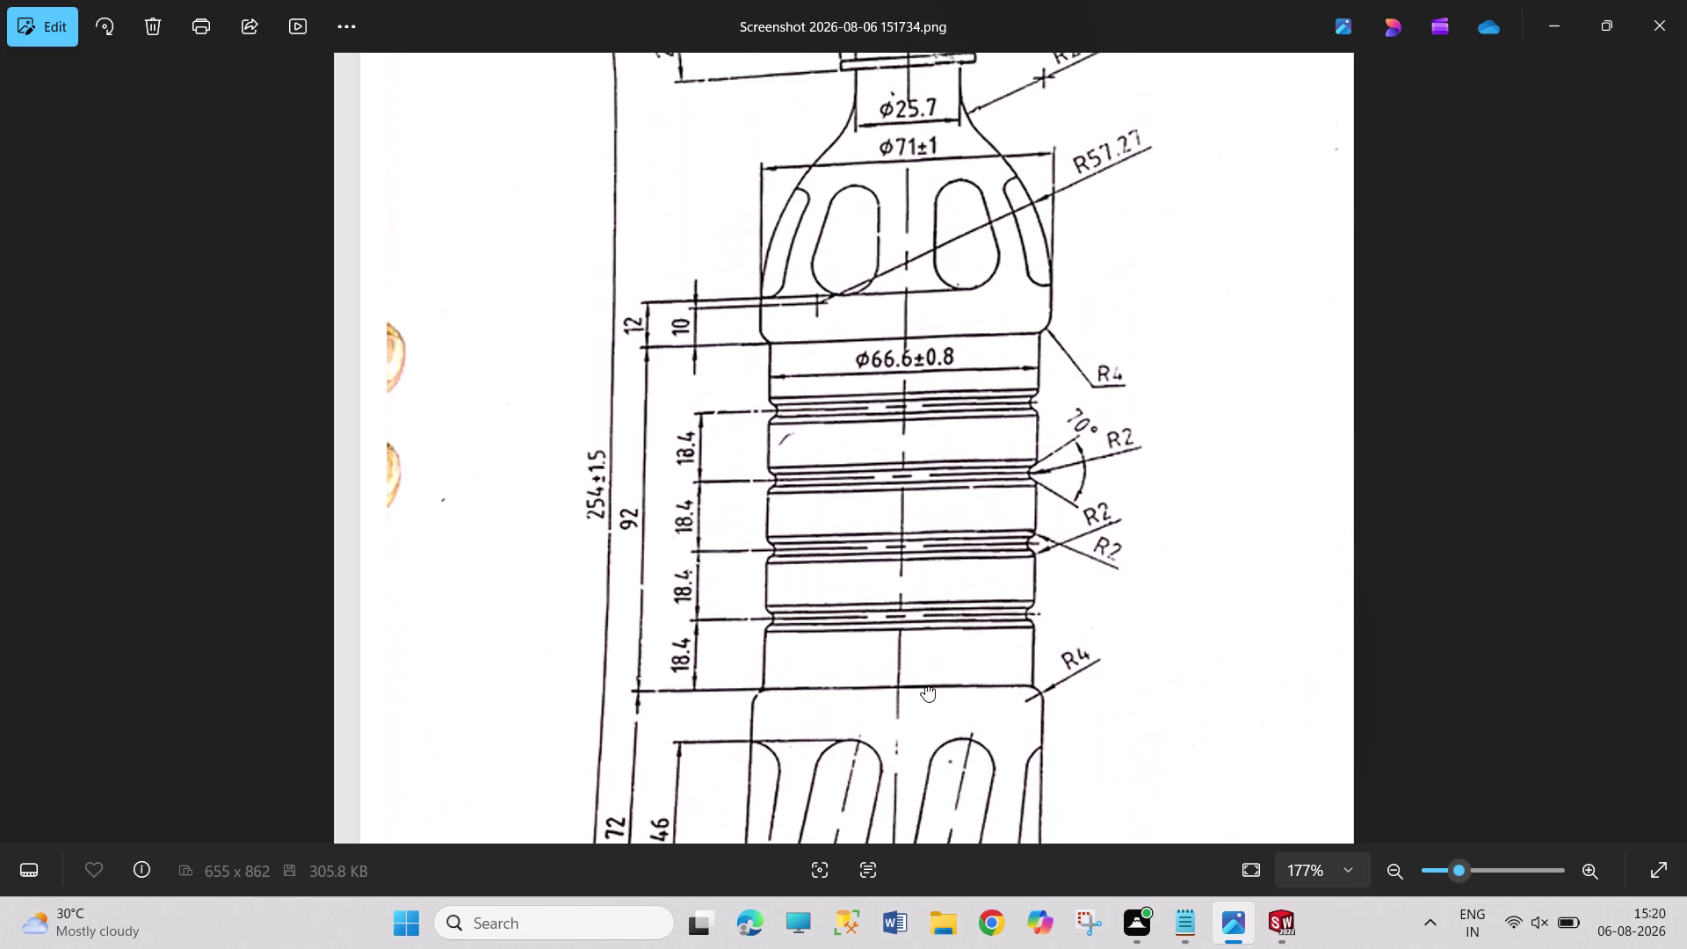
drag(925, 685, 921, 762)
drag(979, 373, 972, 536)
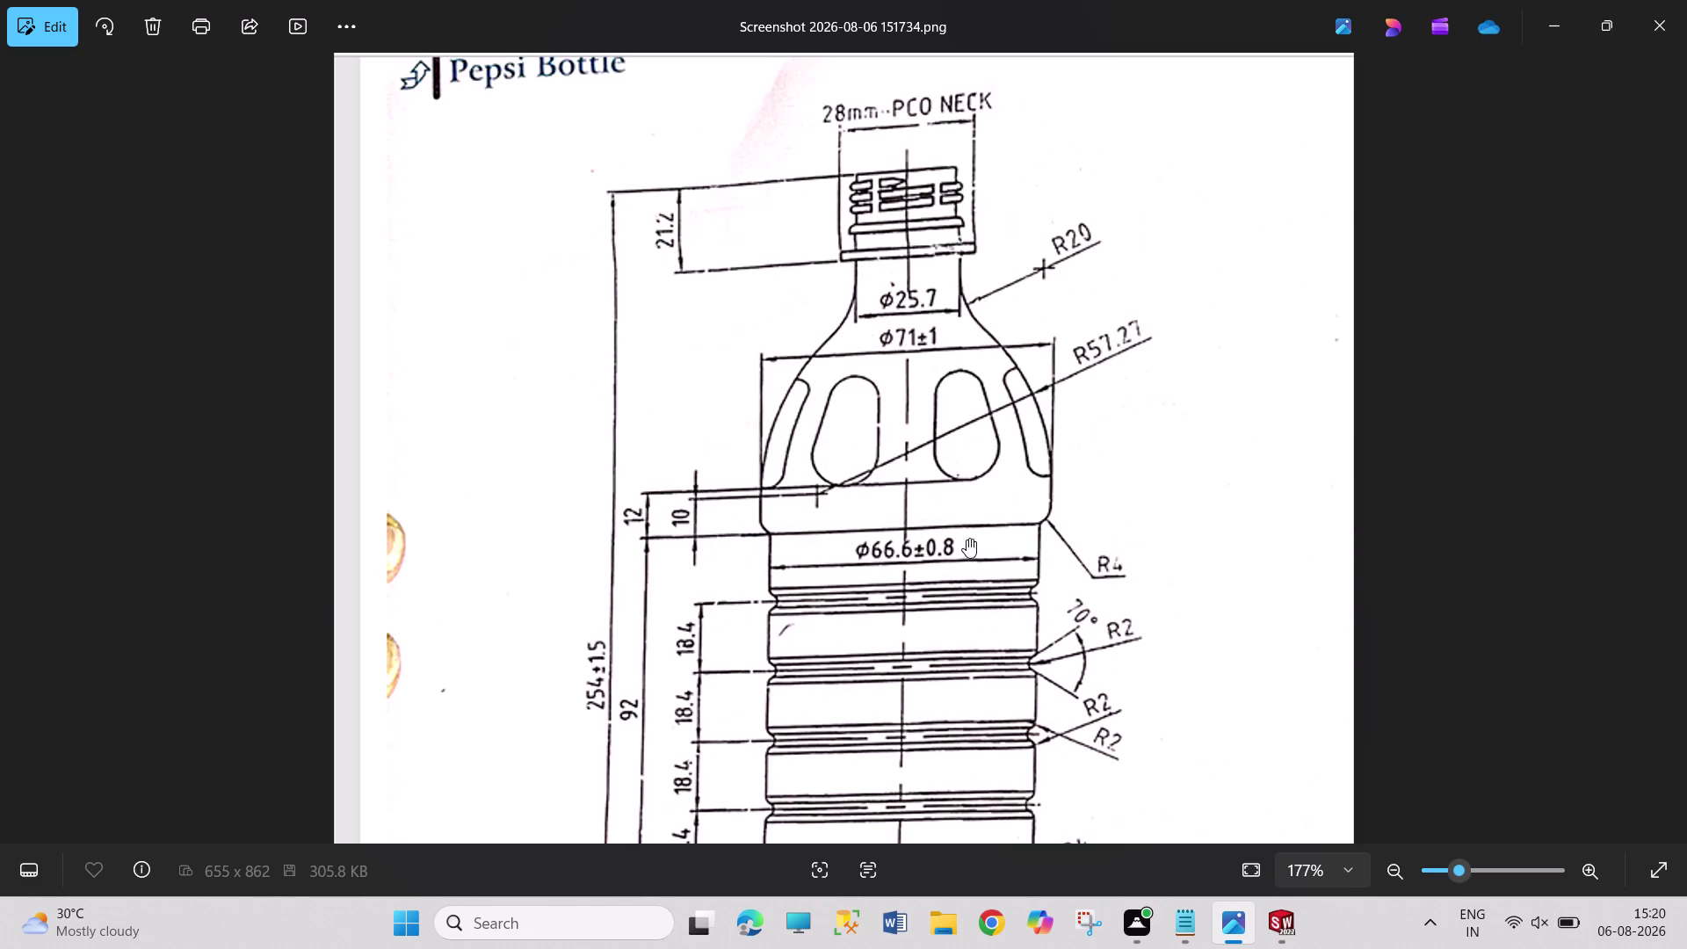
drag(963, 666, 961, 384)
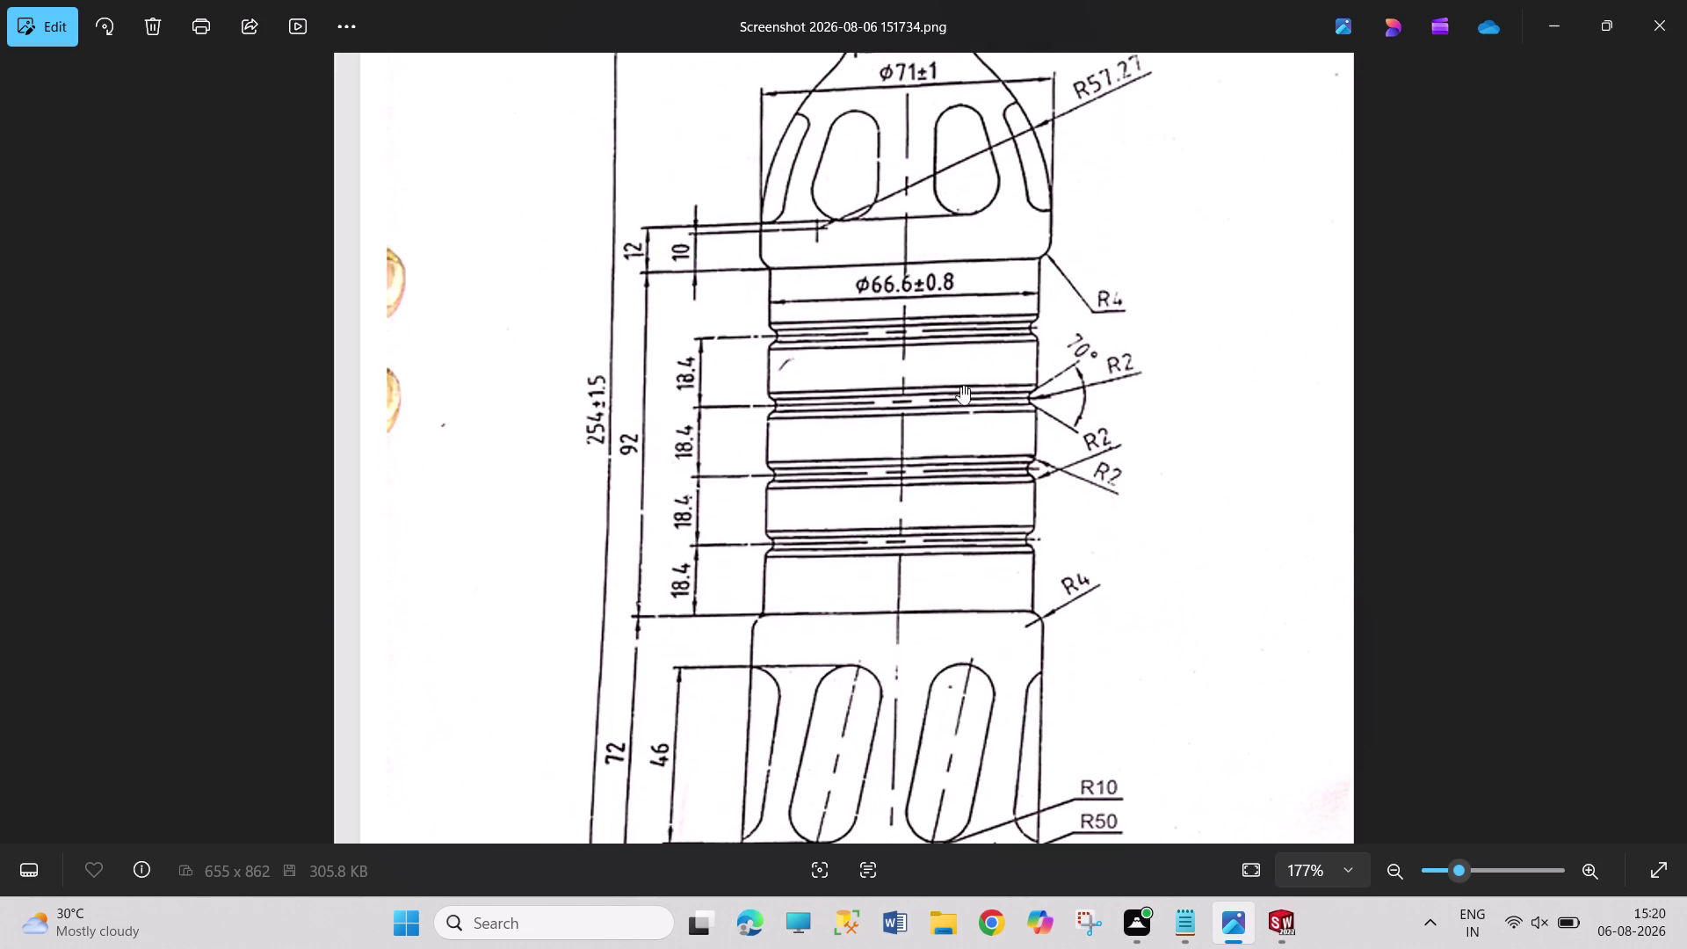
drag(991, 635, 990, 504)
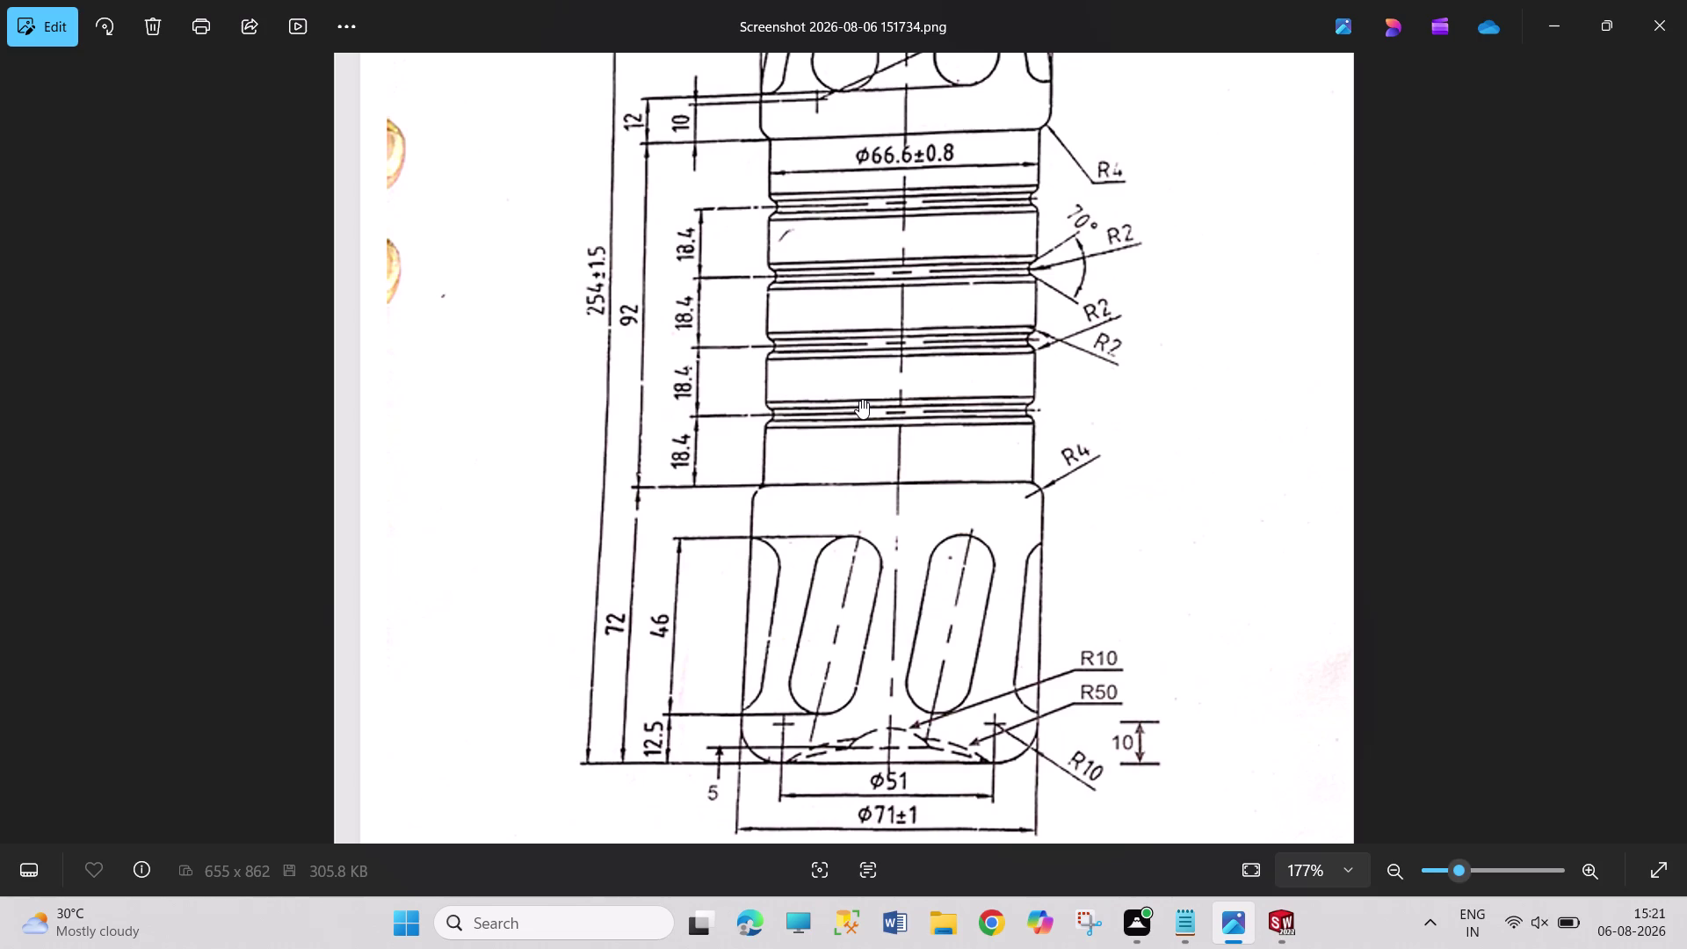
drag(860, 400, 860, 403)
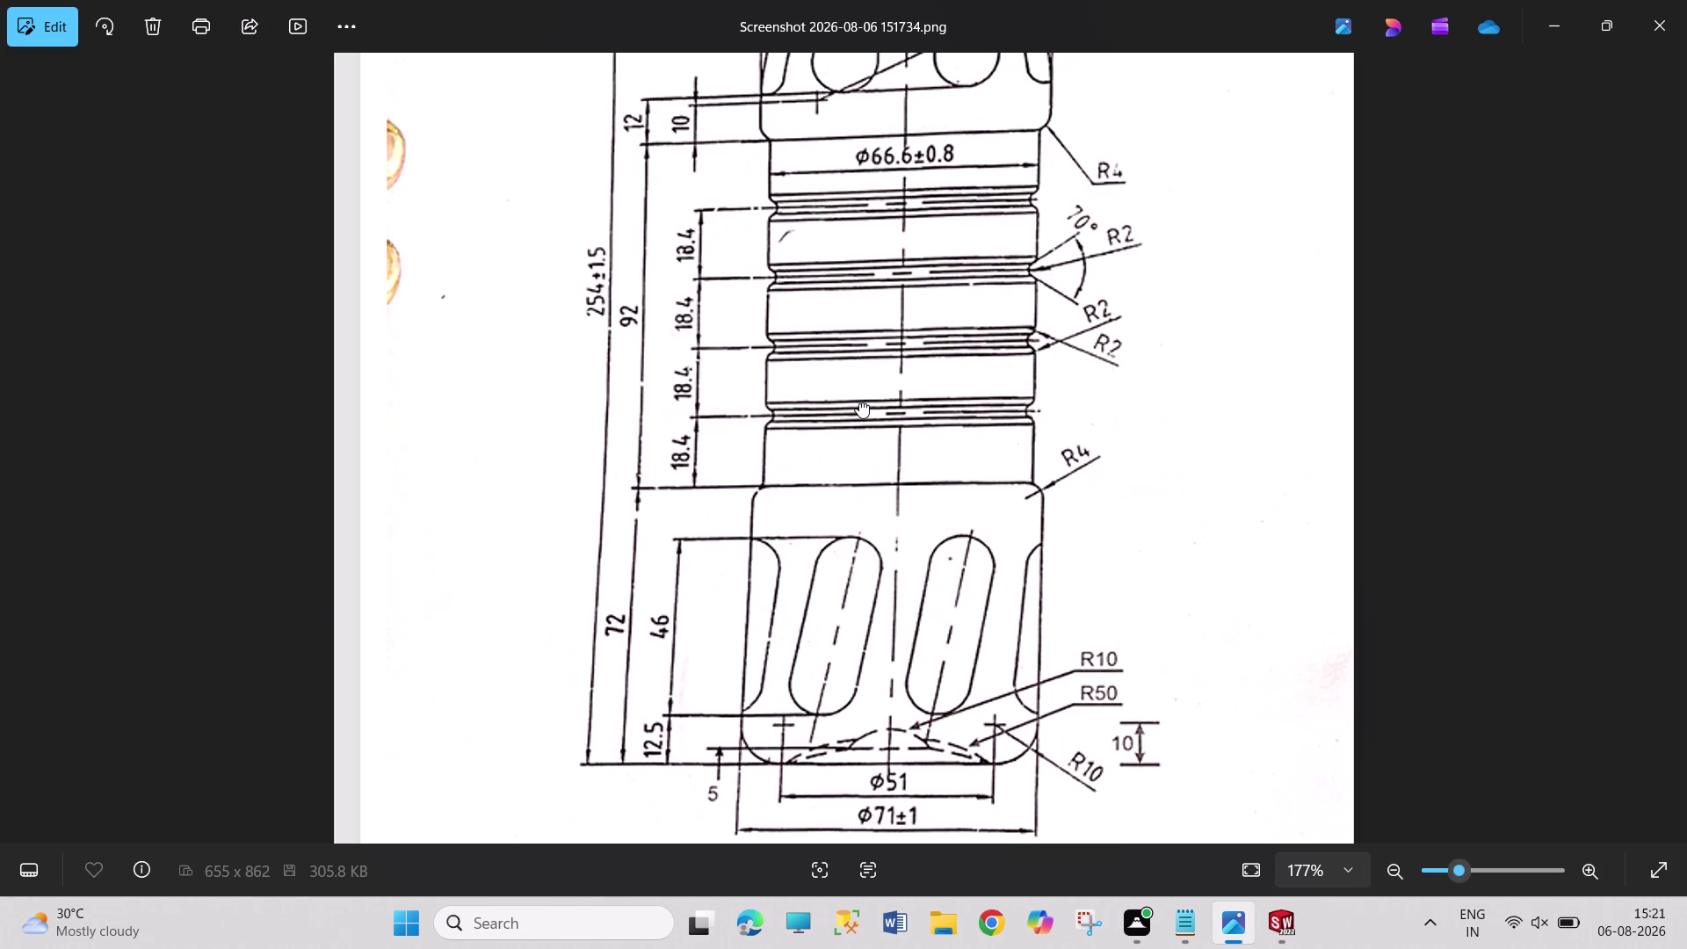
drag(859, 402, 859, 411)
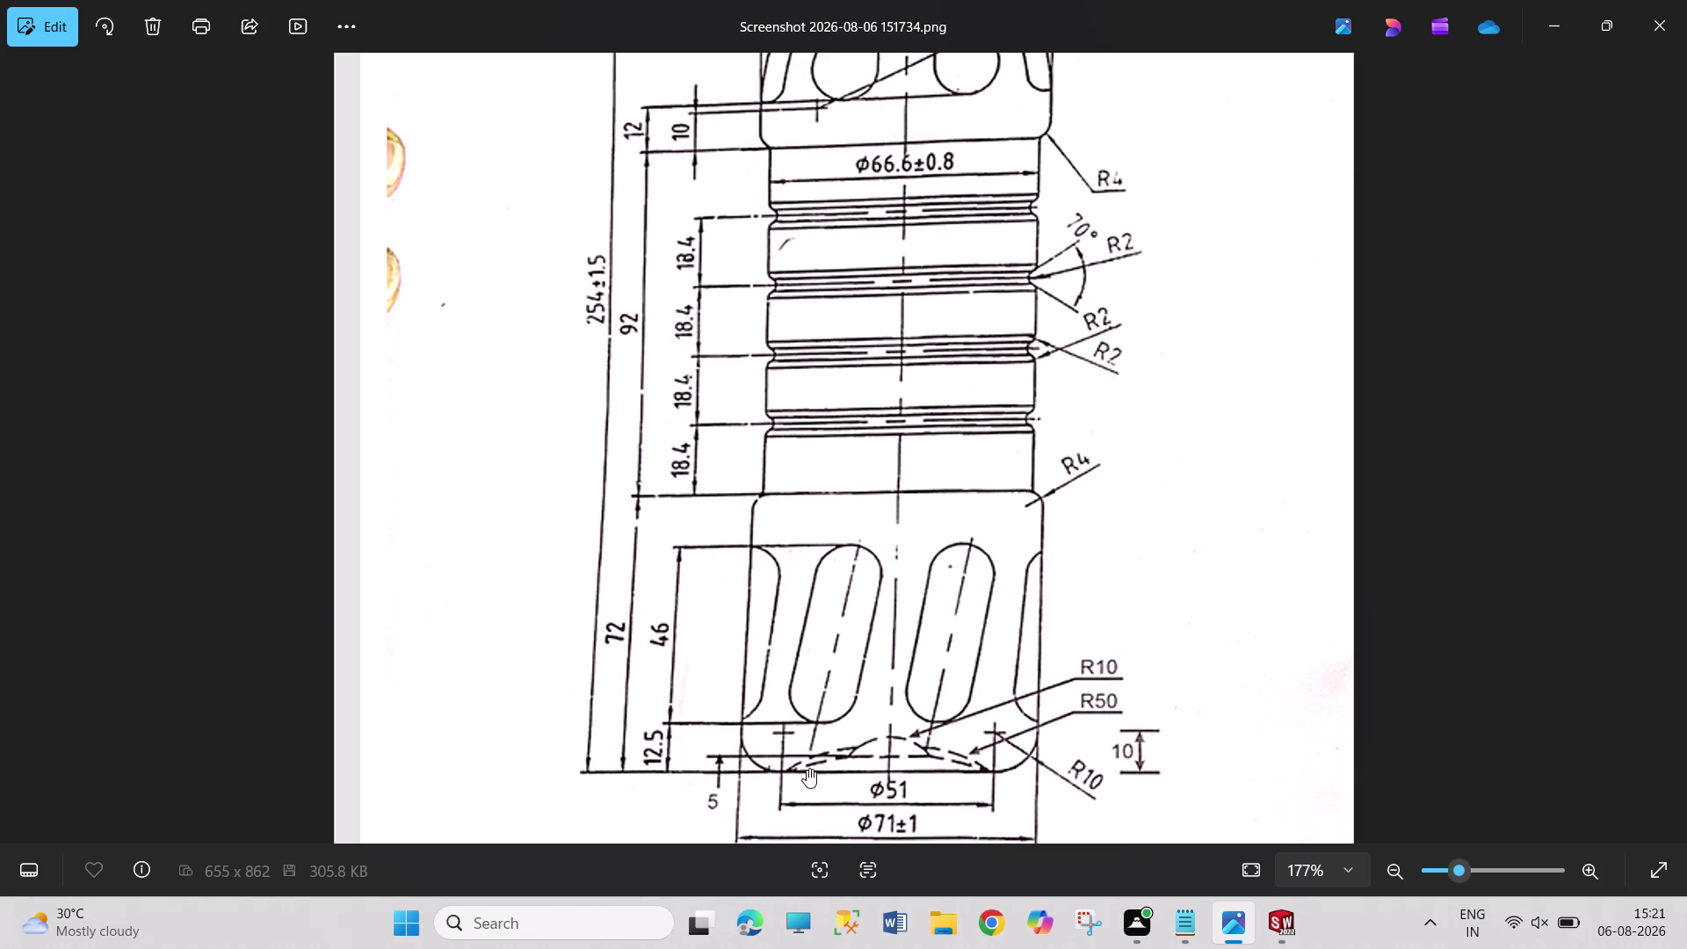
click(831, 555)
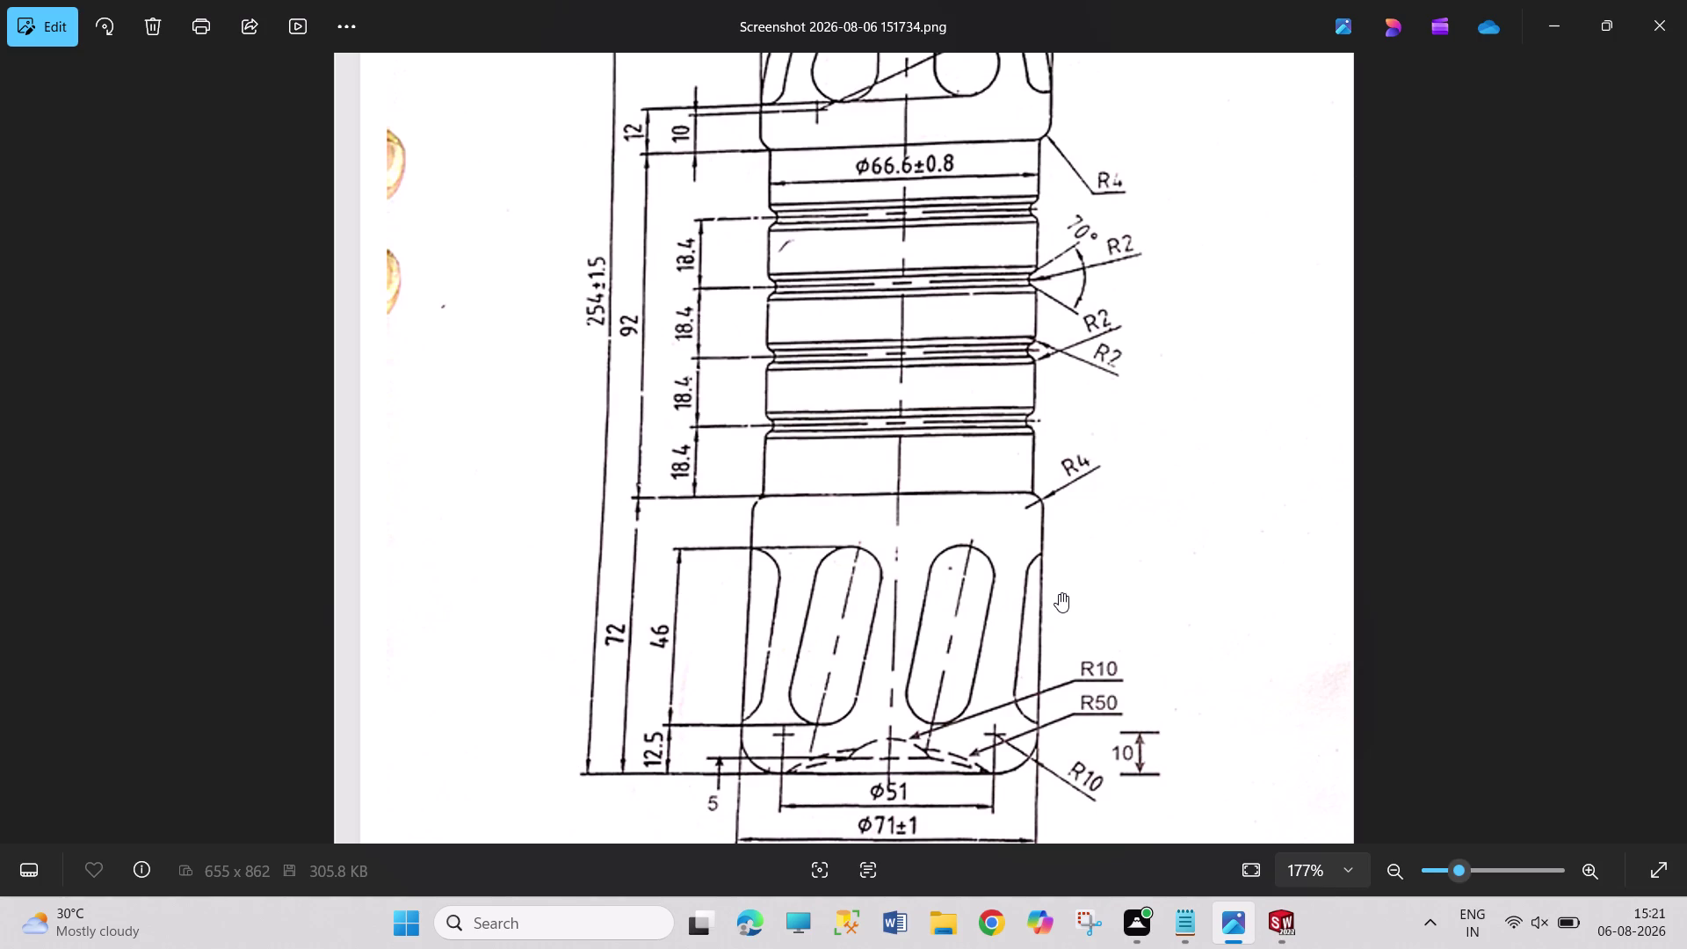
drag(1059, 593, 1125, 362)
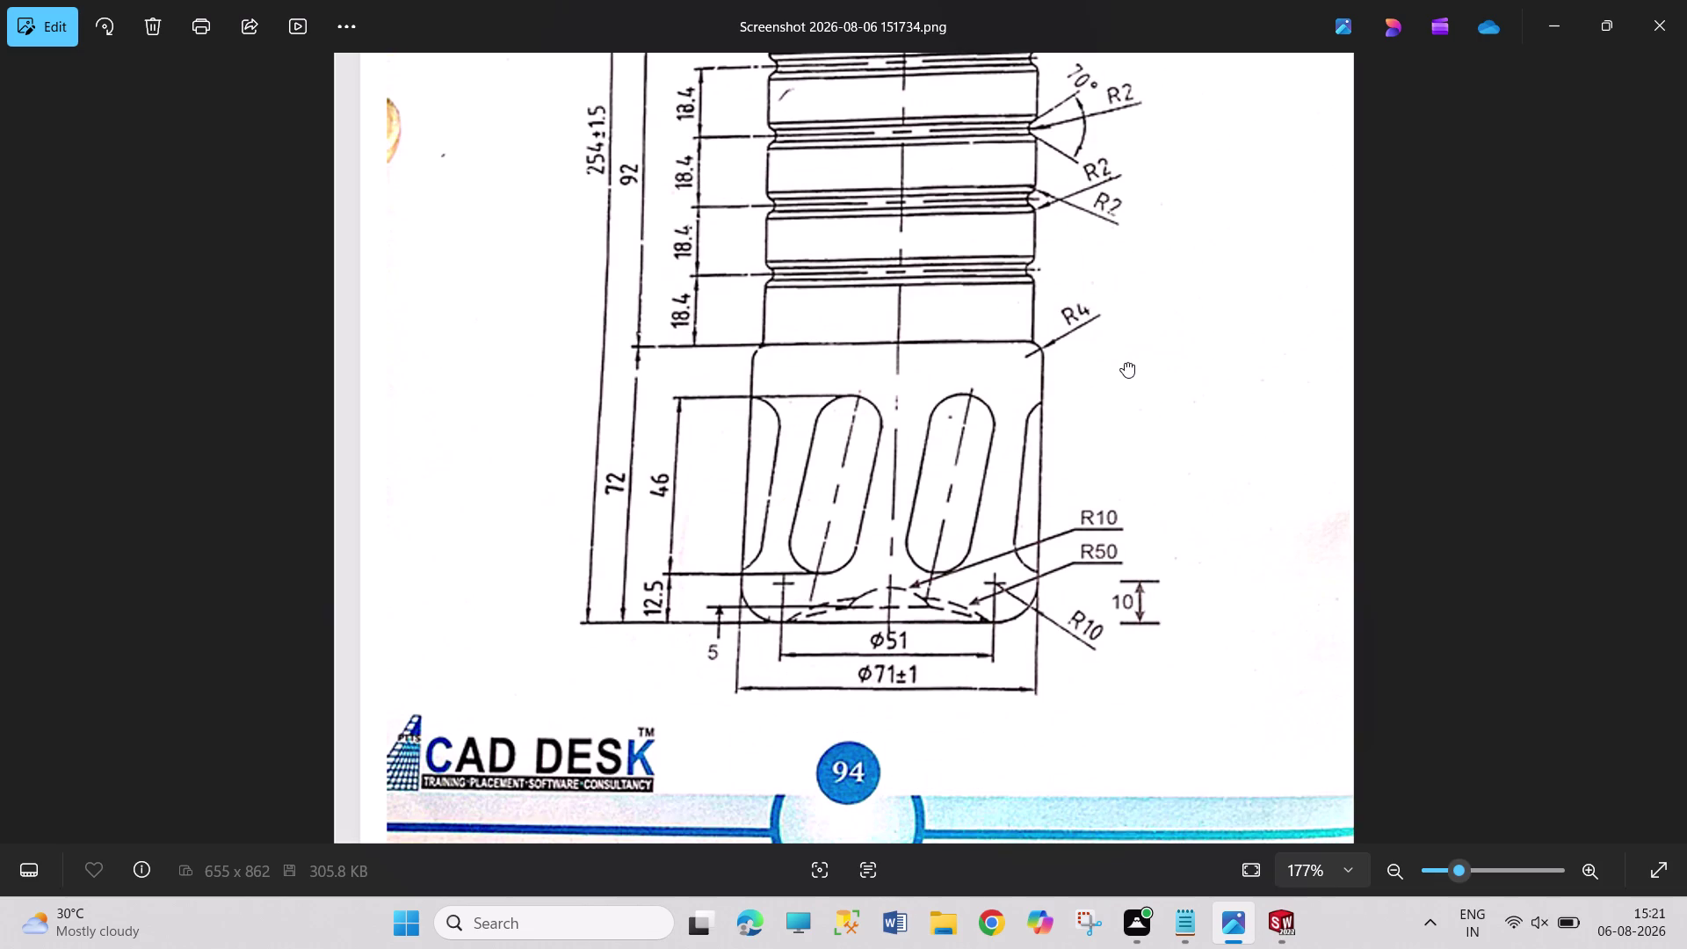
drag(1125, 363, 1108, 482)
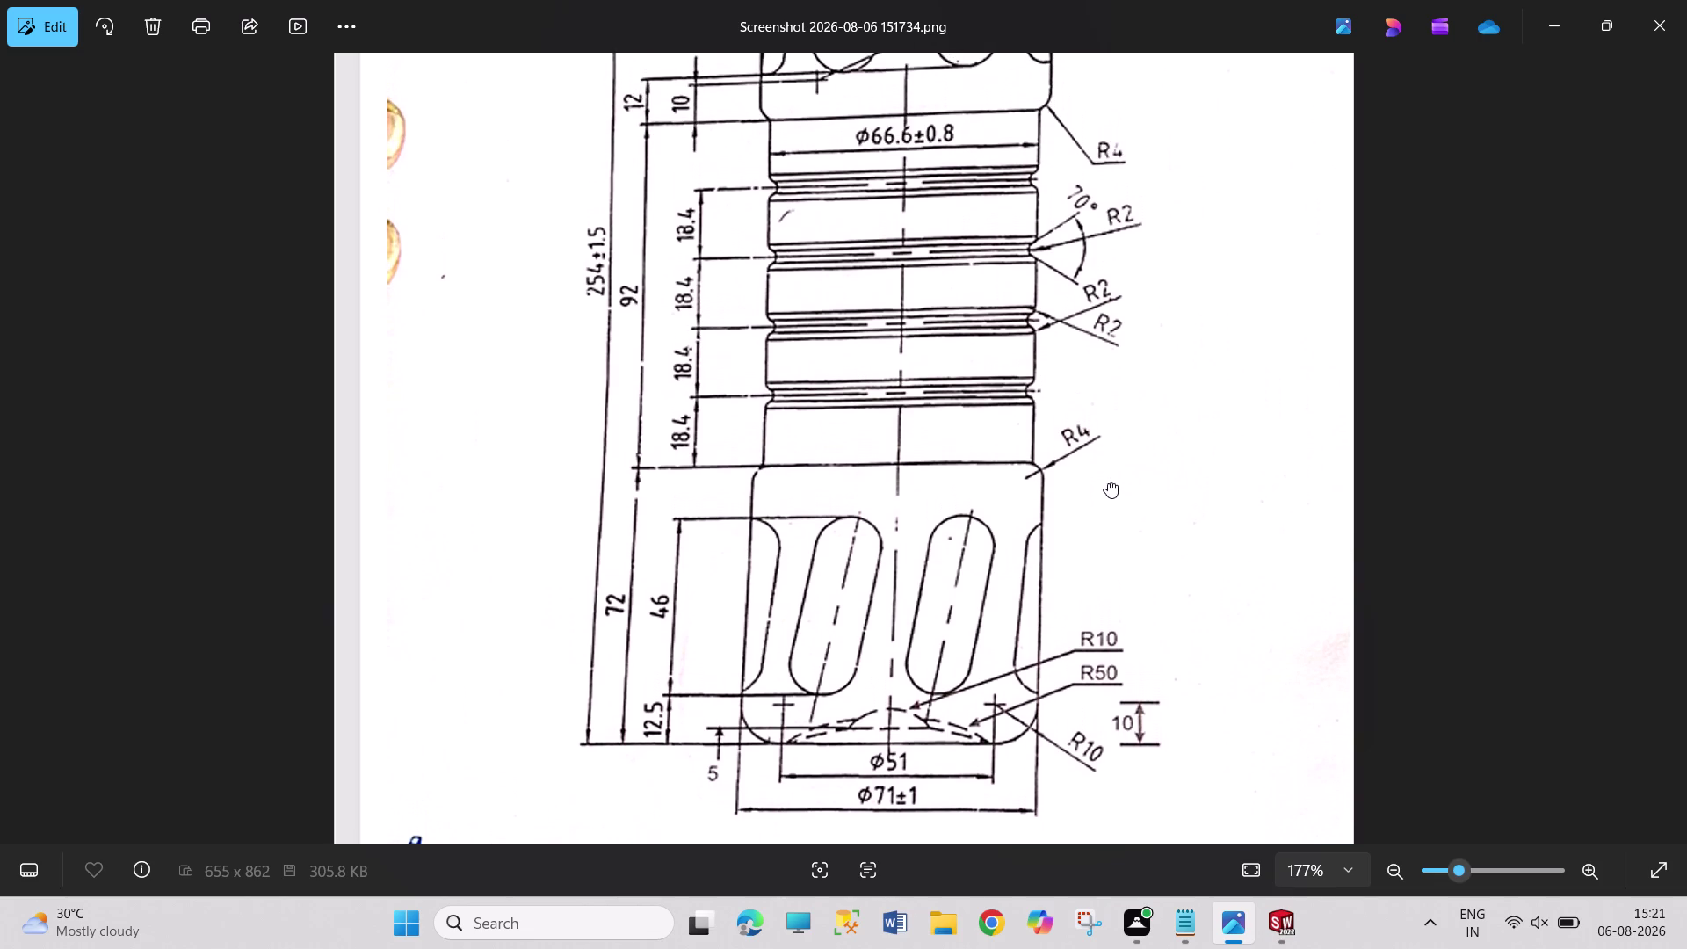
drag(1108, 482, 1106, 484)
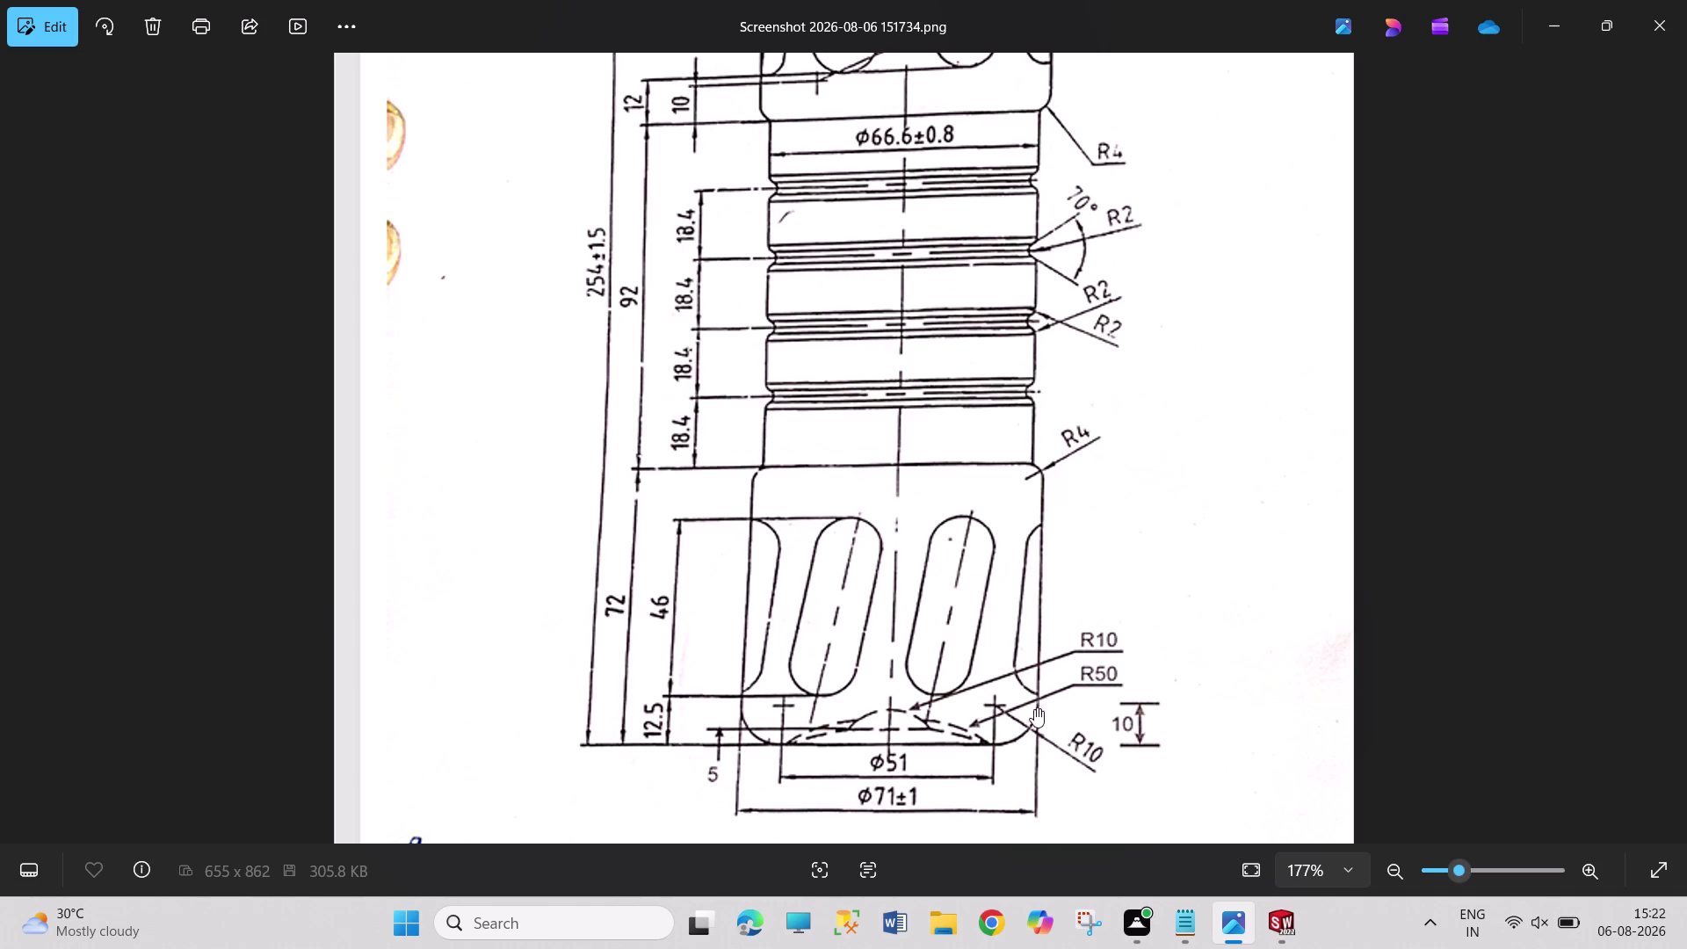
click(1285, 908)
click(77, 377)
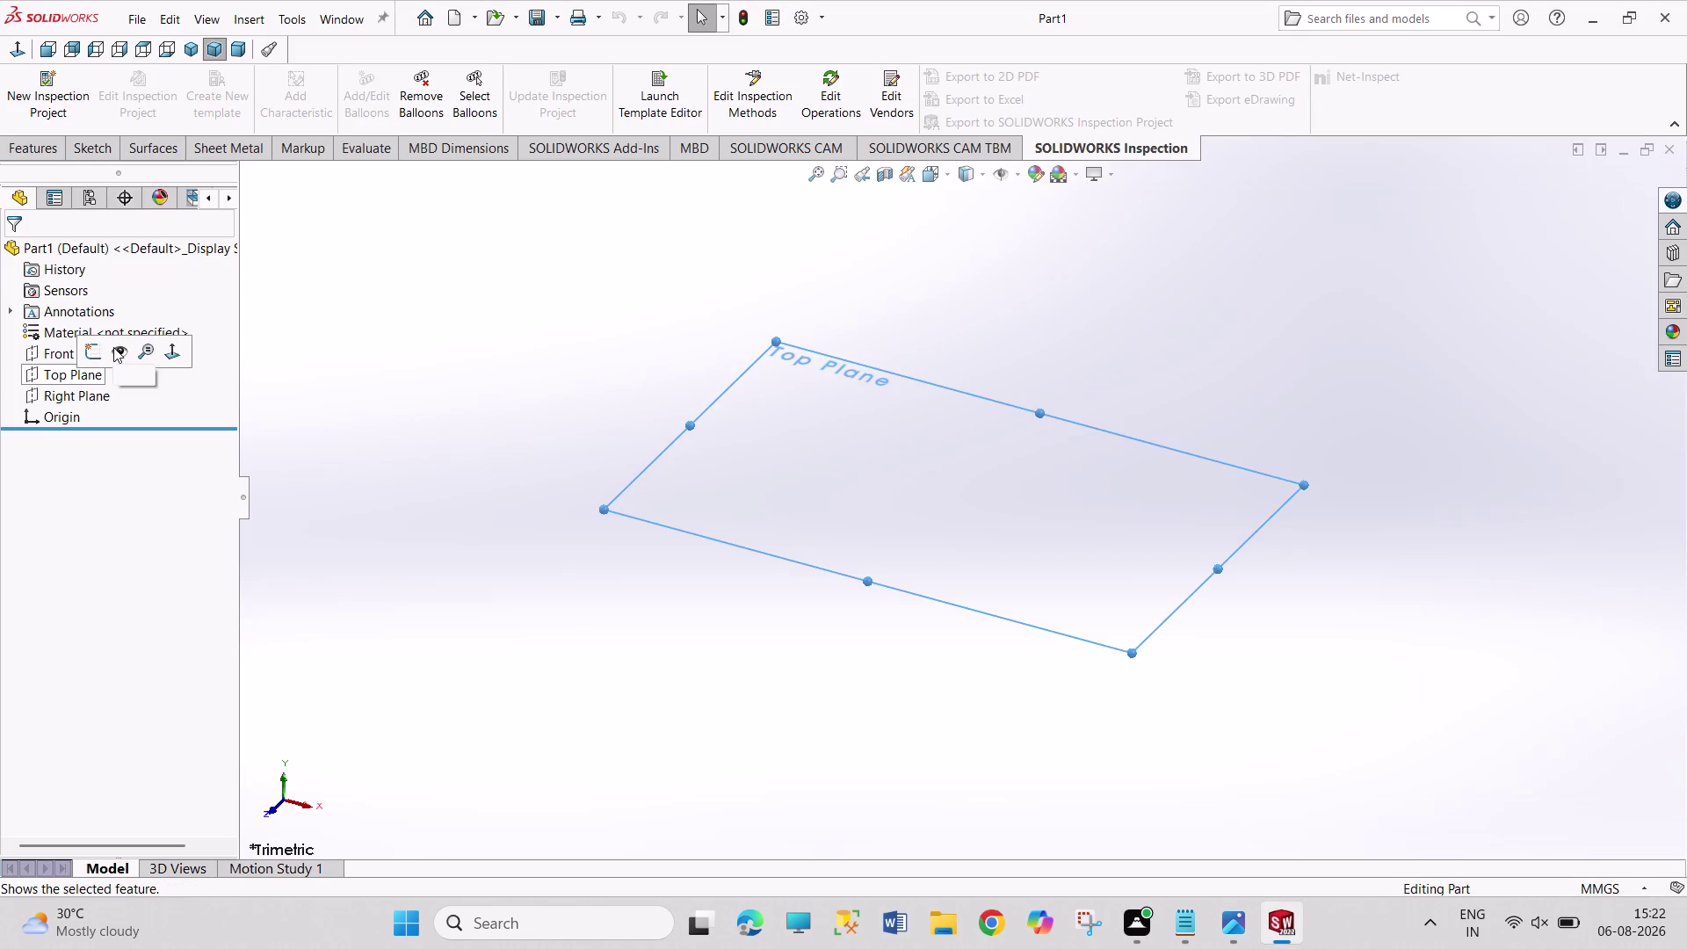
Start a sketch on Top Plane and draw a circle centred on the origin.
click(91, 349)
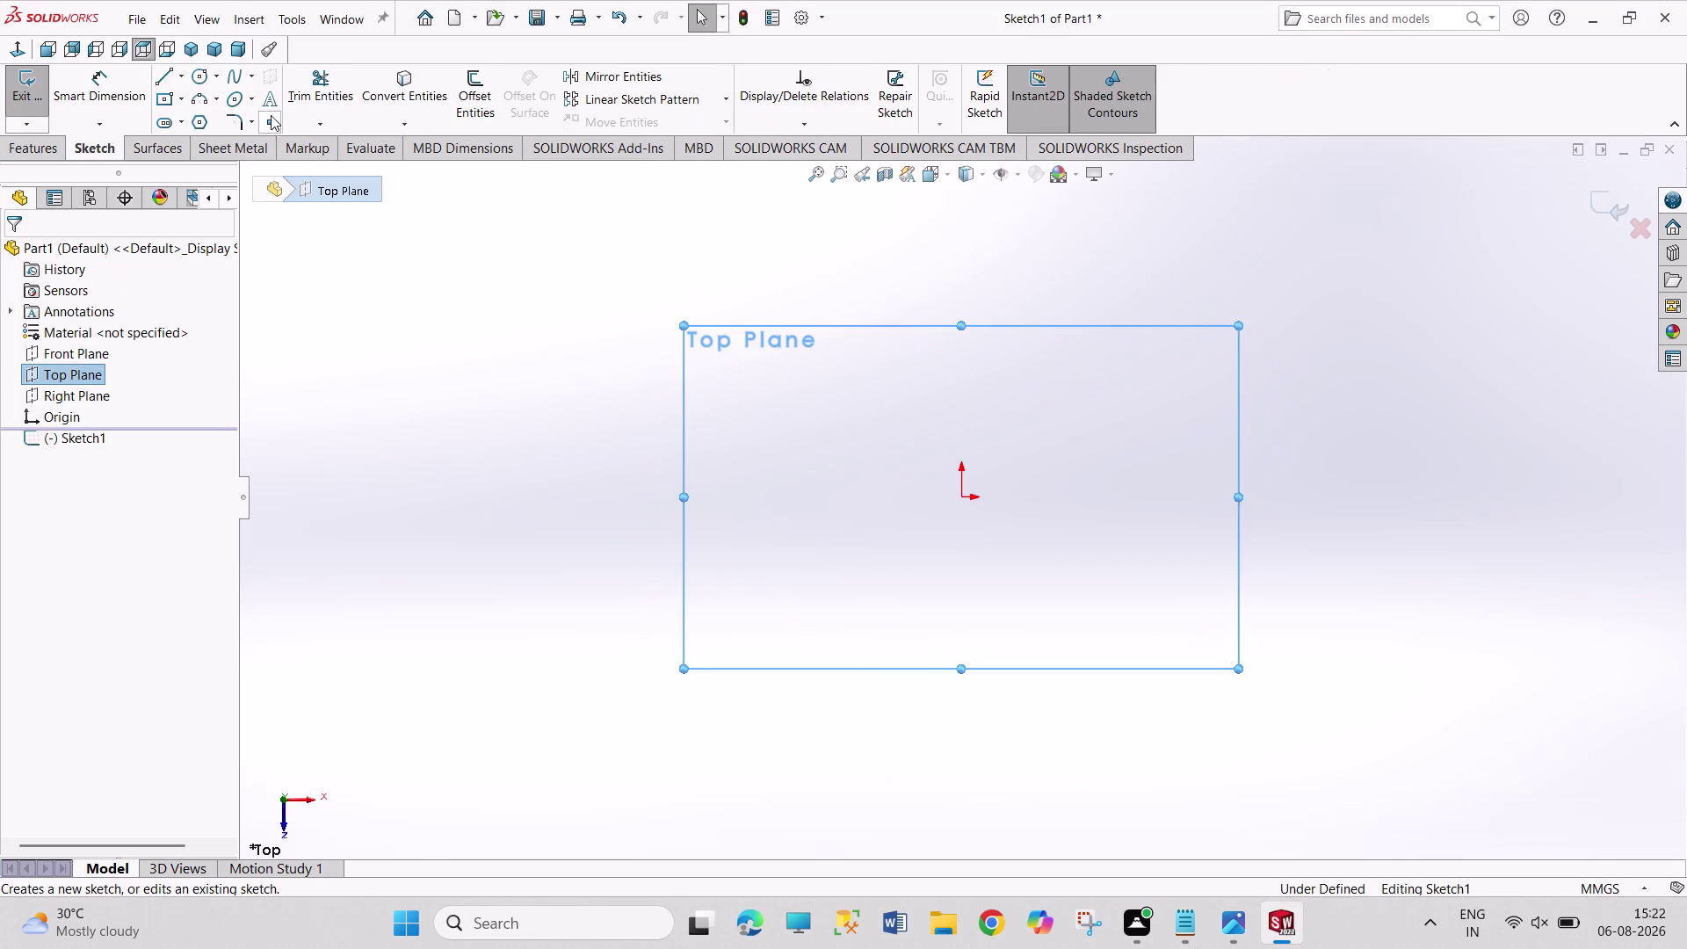
click(202, 75)
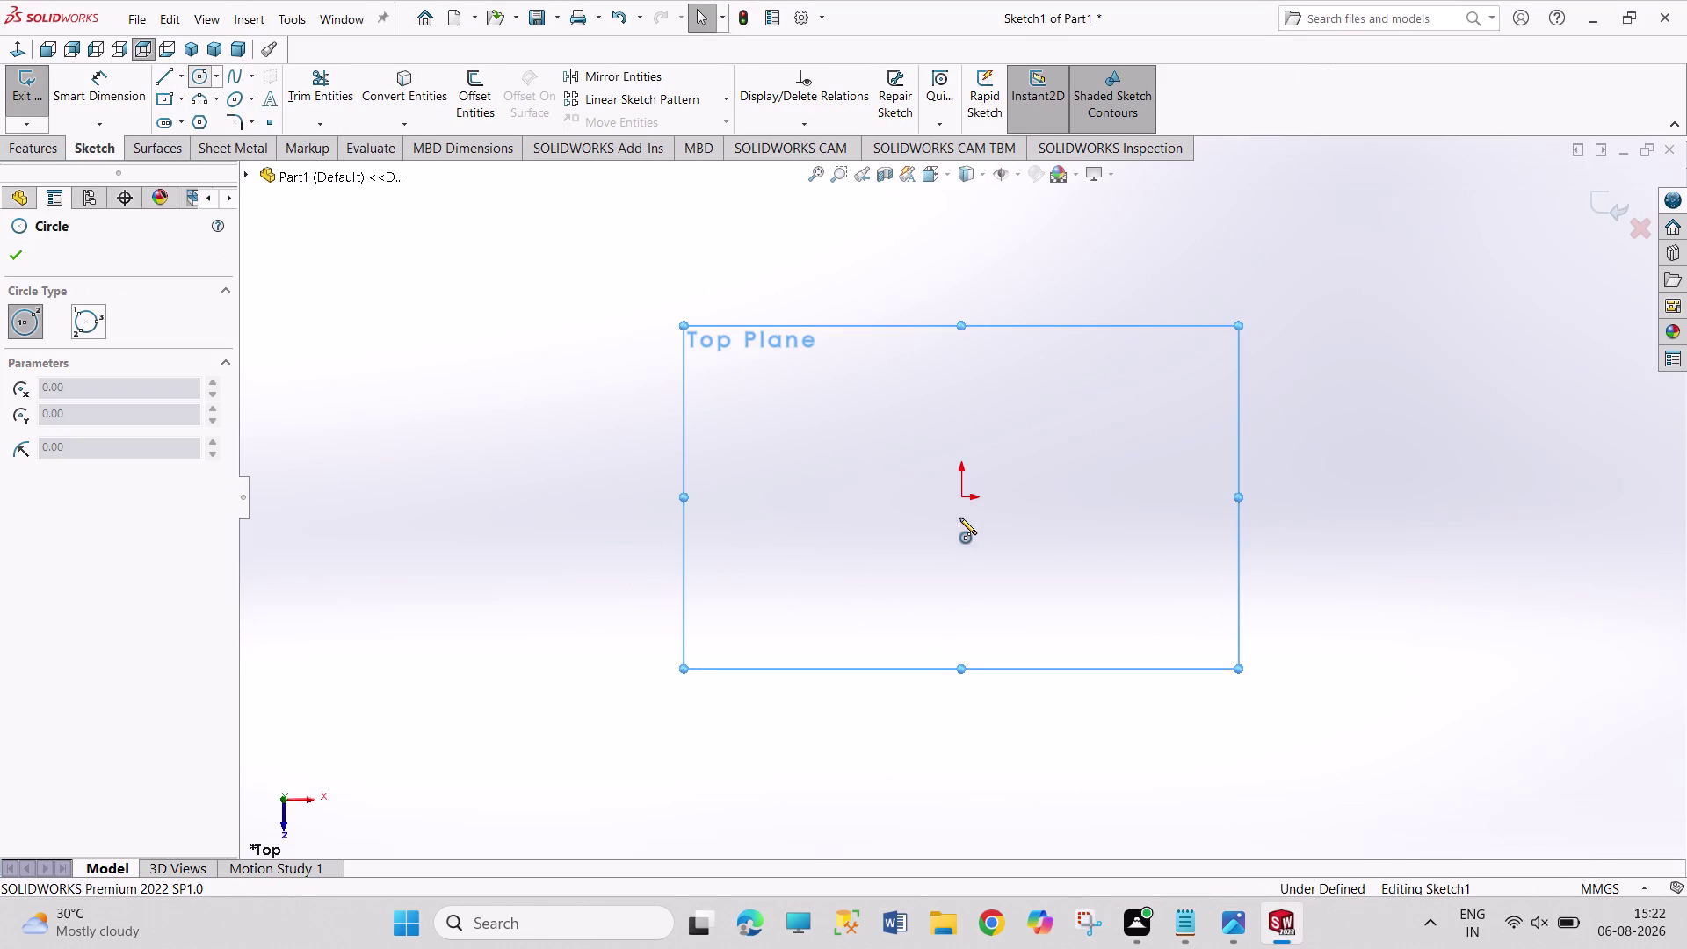
click(962, 499)
drag(1110, 639, 1125, 632)
right_drag(1228, 565, 1226, 563)
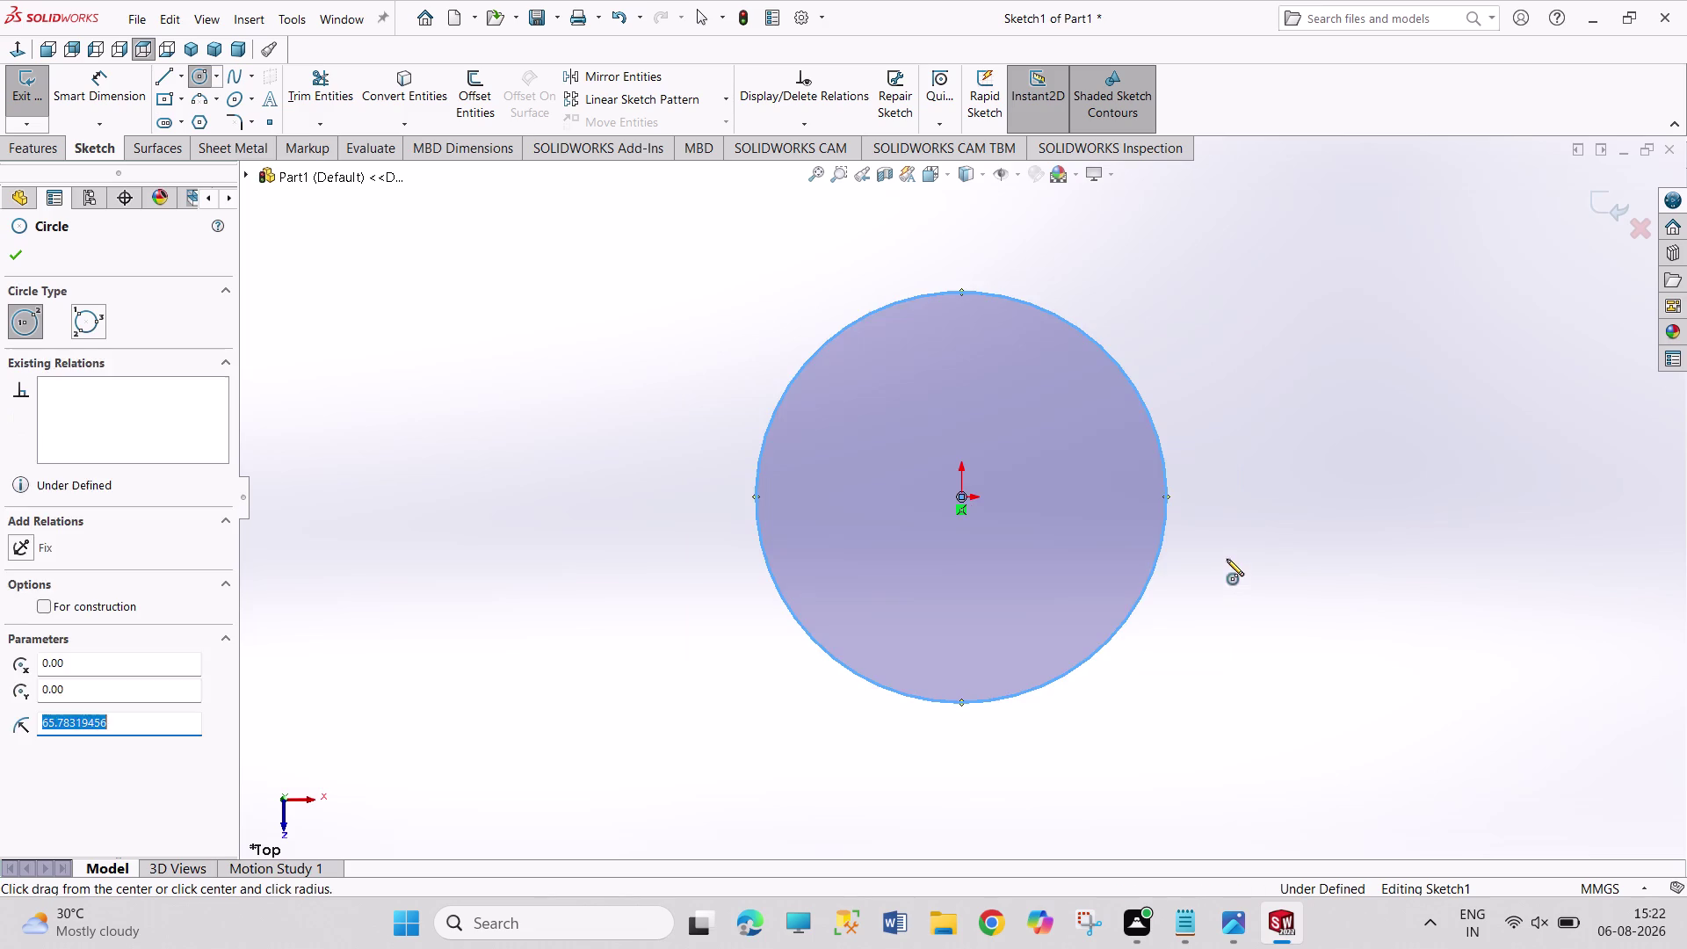
right_drag(1227, 563, 1082, 266)
Dimension the circle to a 170 mm diameter and glance at the reference drawing.
click(913, 297)
click(855, 288)
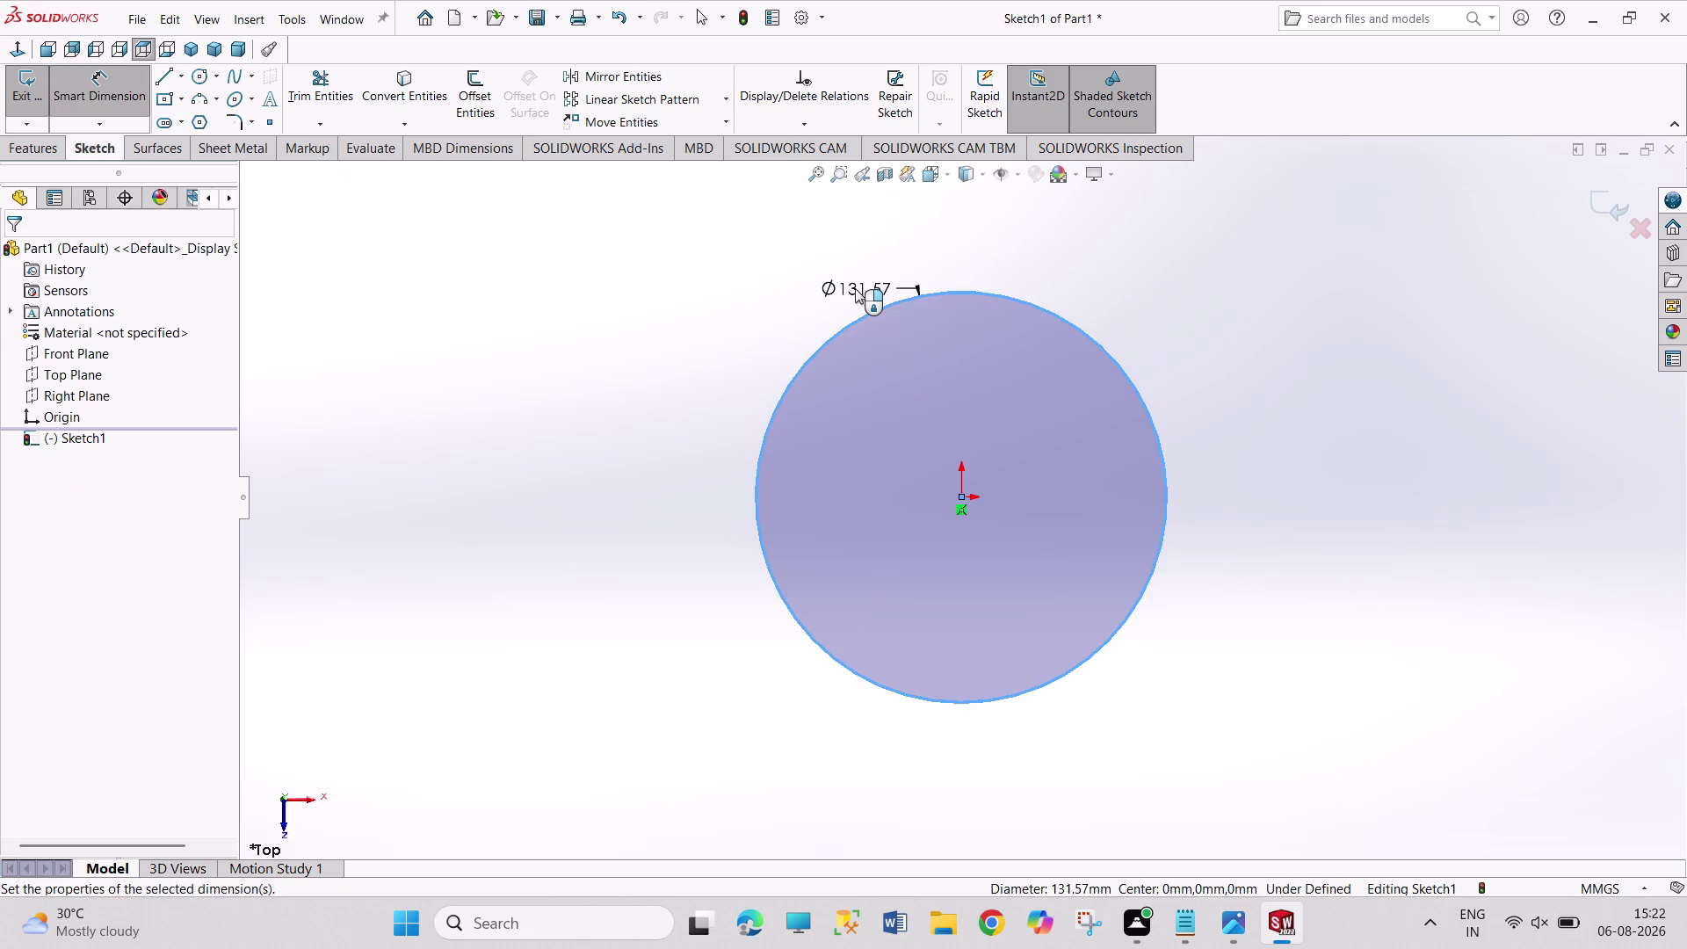
text(170)
key(Return)
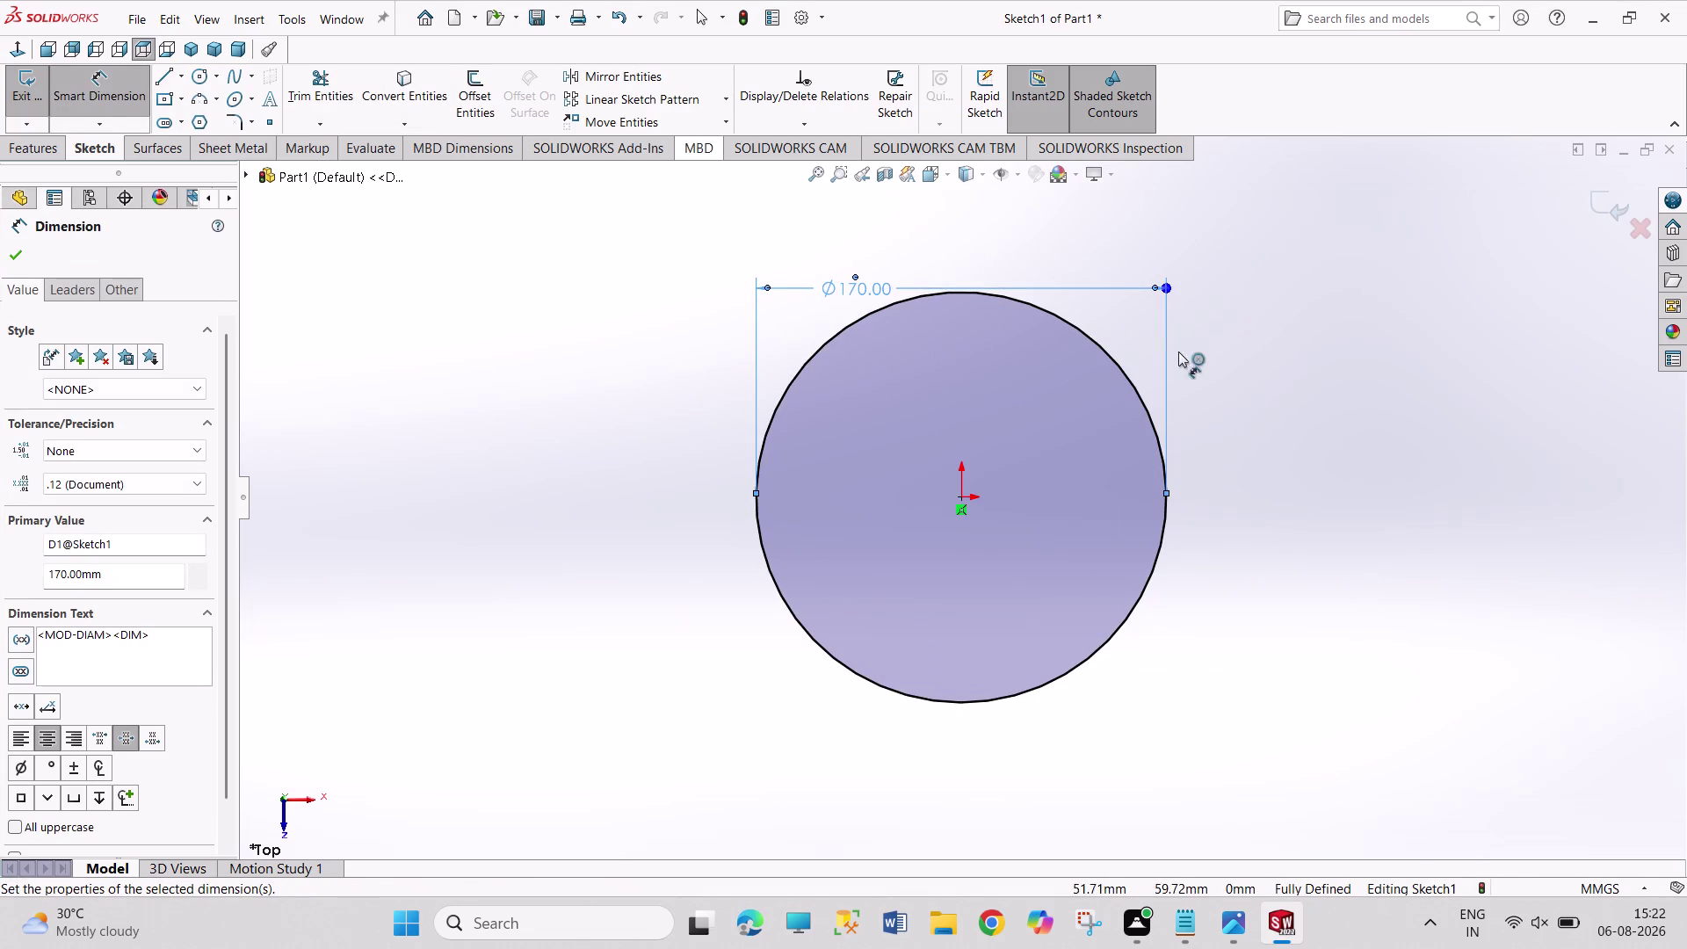
right_click(1270, 302)
drag(1283, 362, 1283, 354)
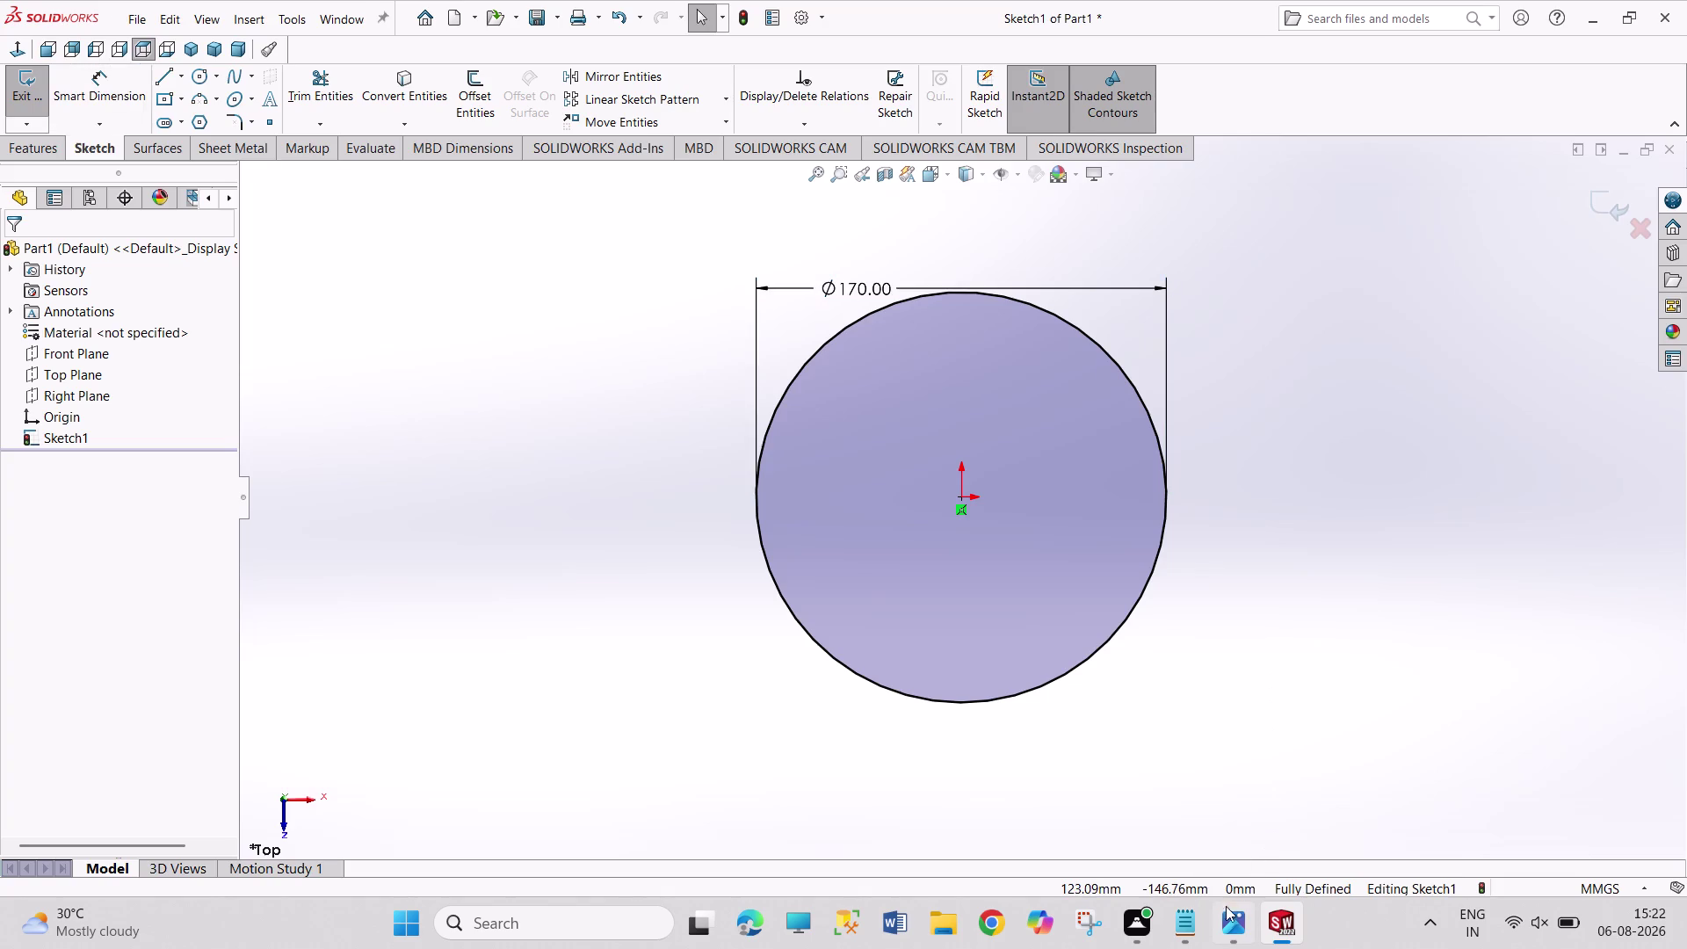
click(1225, 916)
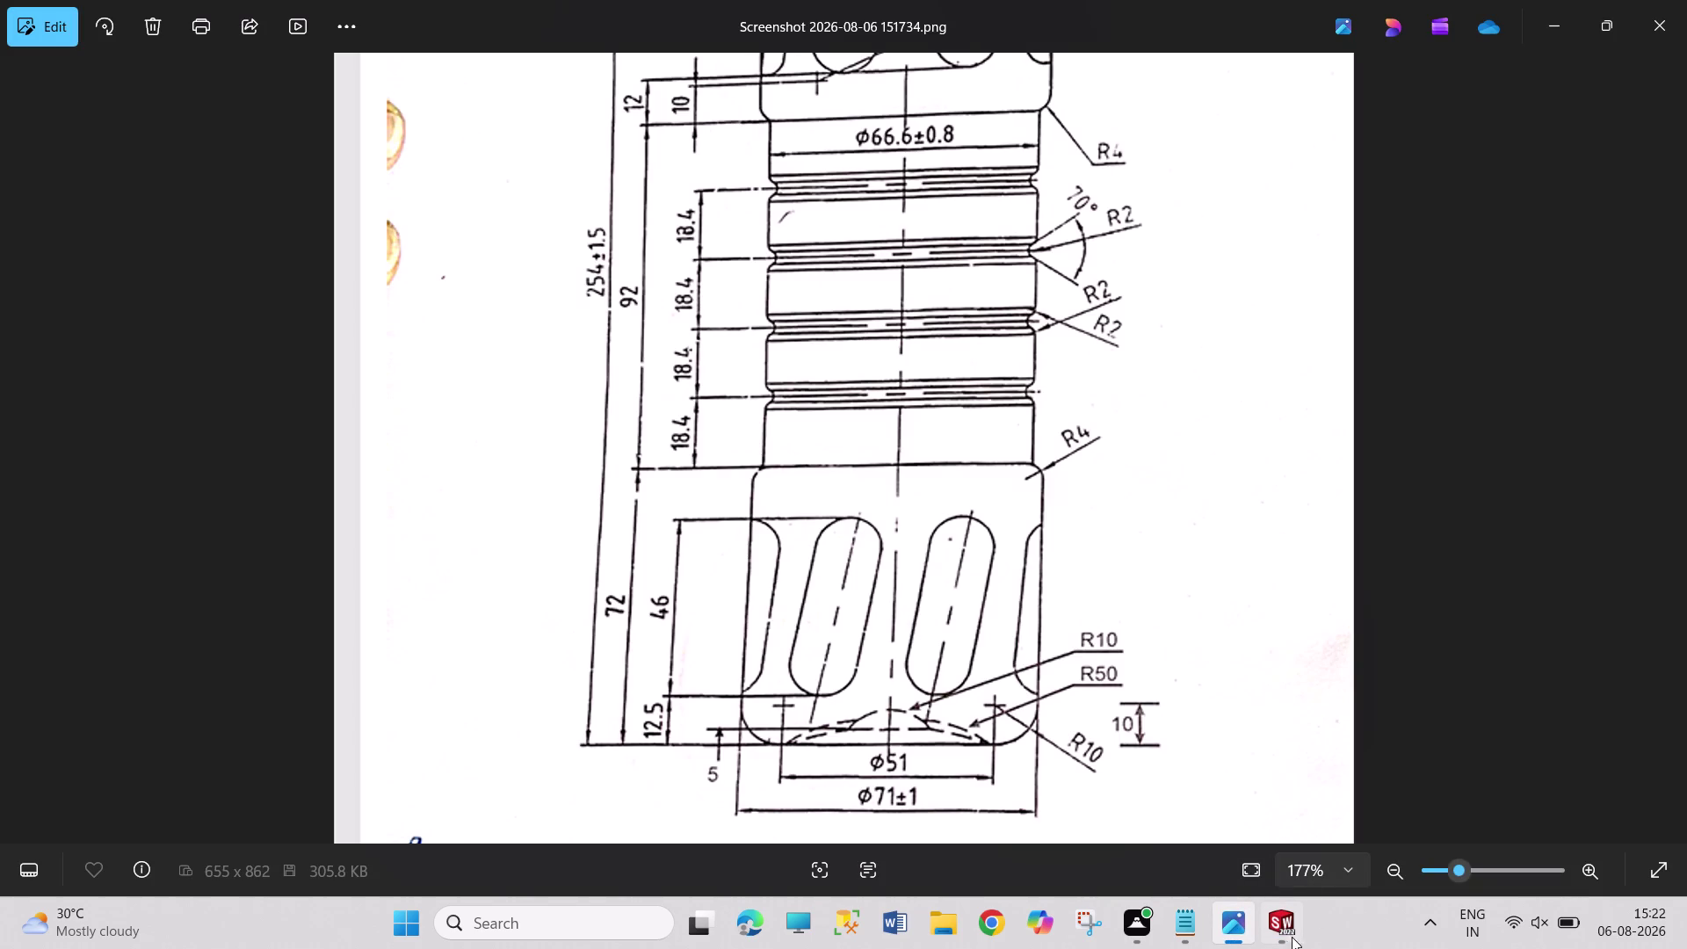
click(1284, 935)
click(1283, 926)
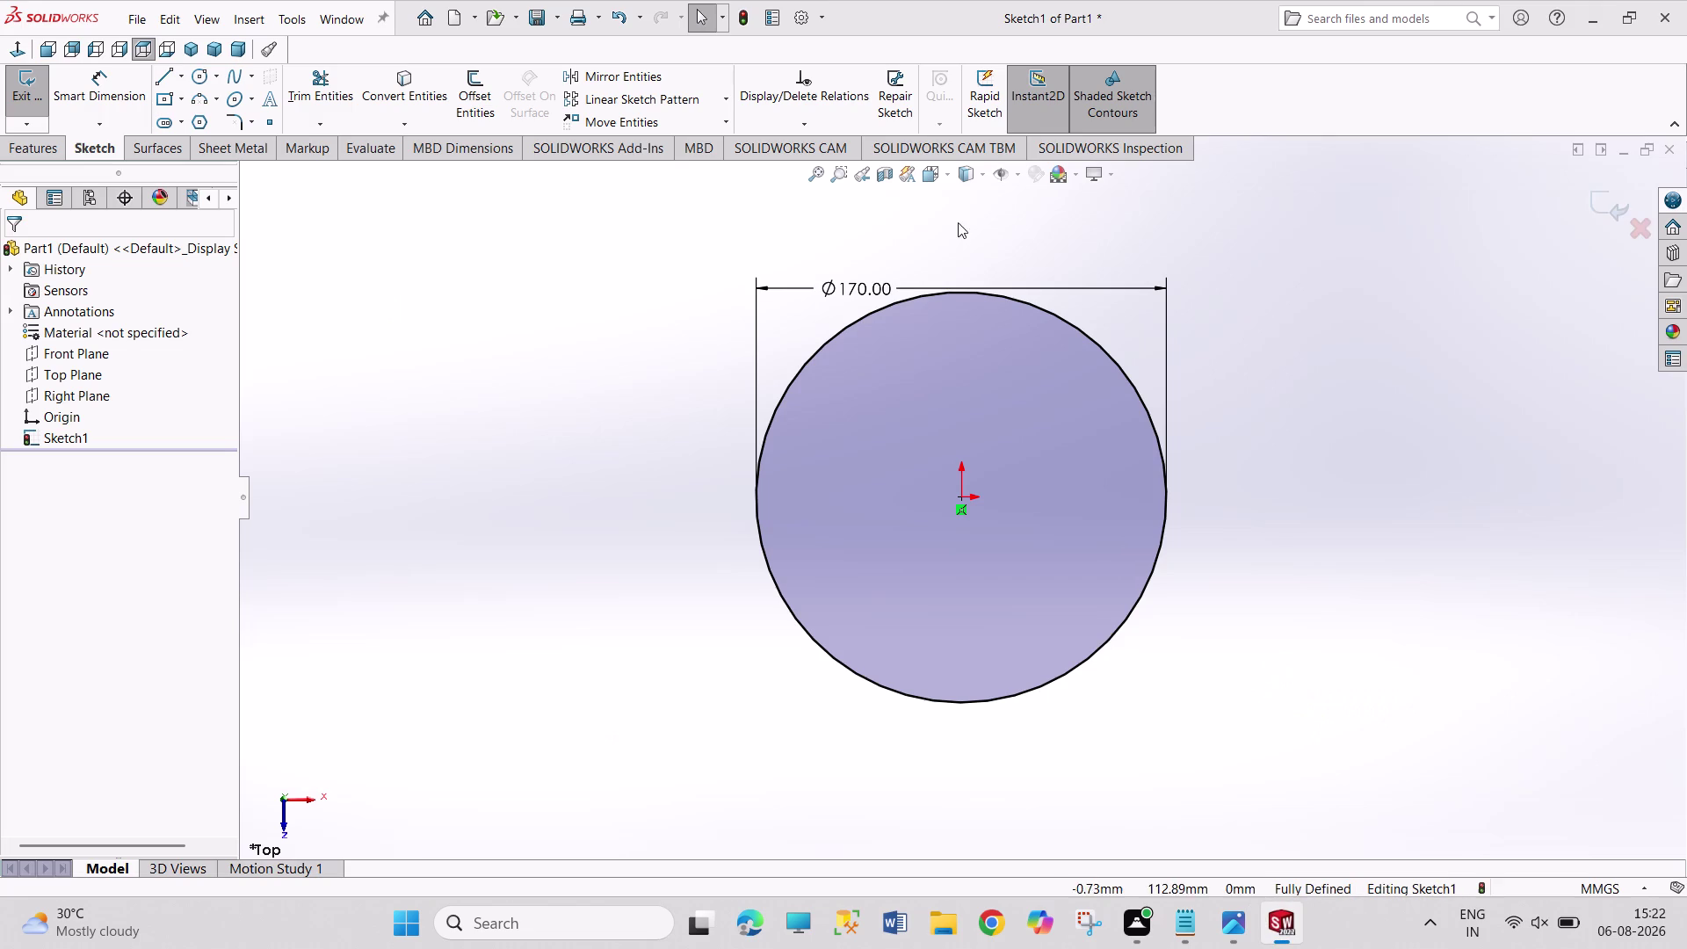
Change the Ø170 dimension to 71 mm and move it closer to the circle.
double_click(867, 282)
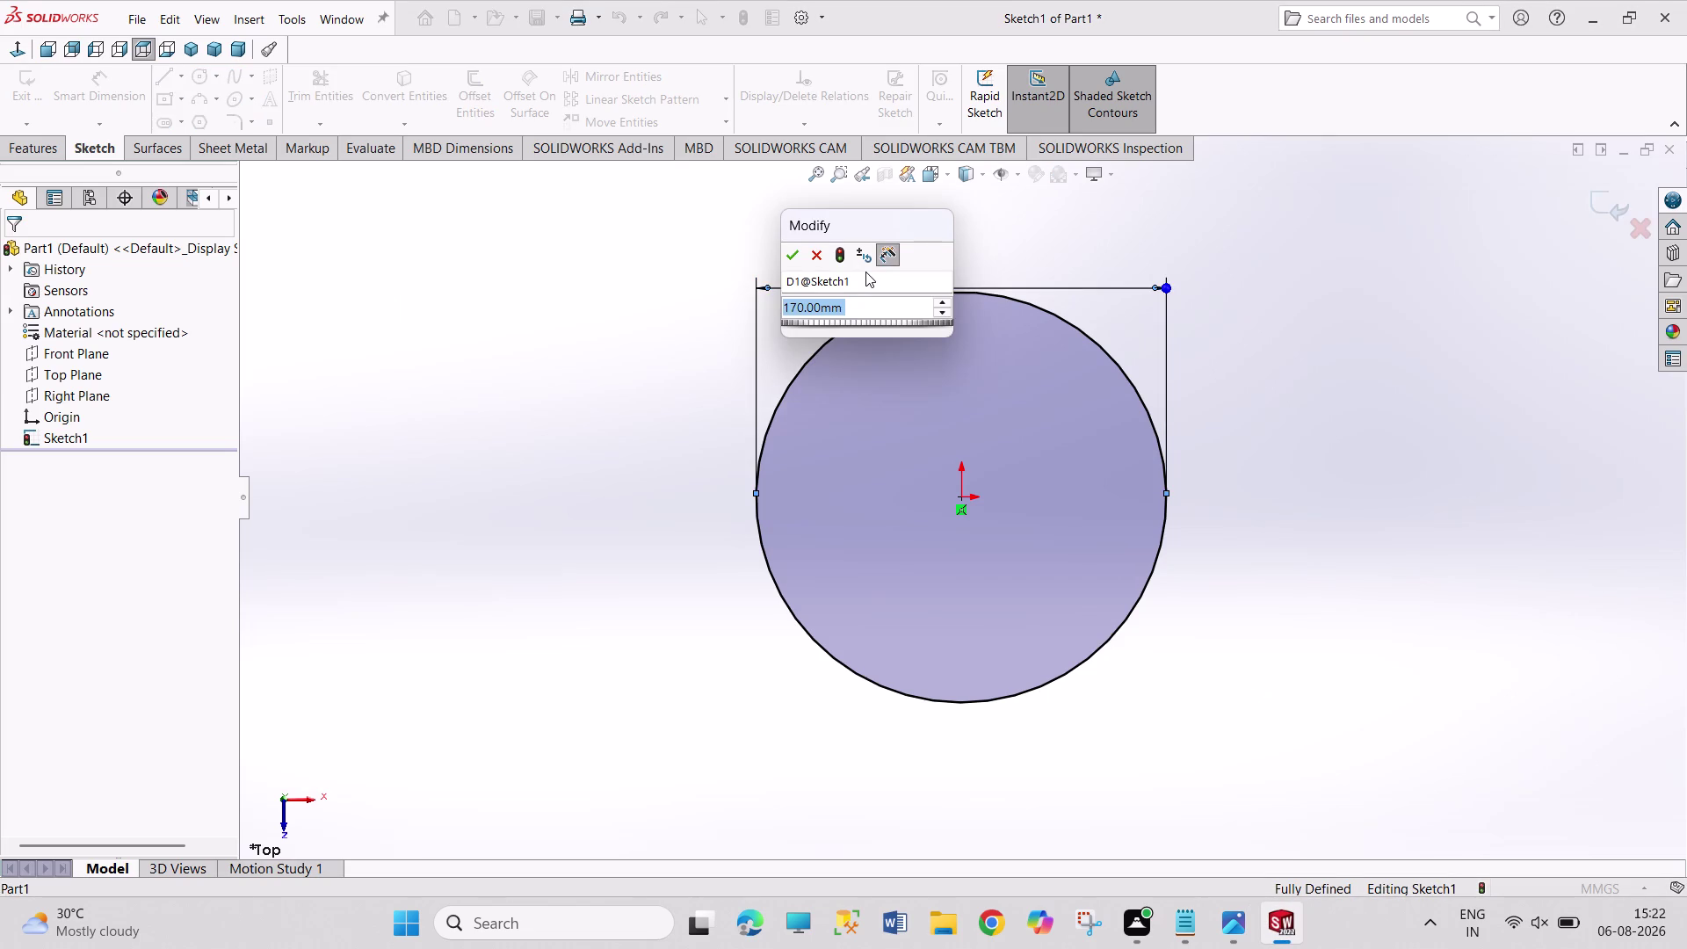
key(7)
key(1)
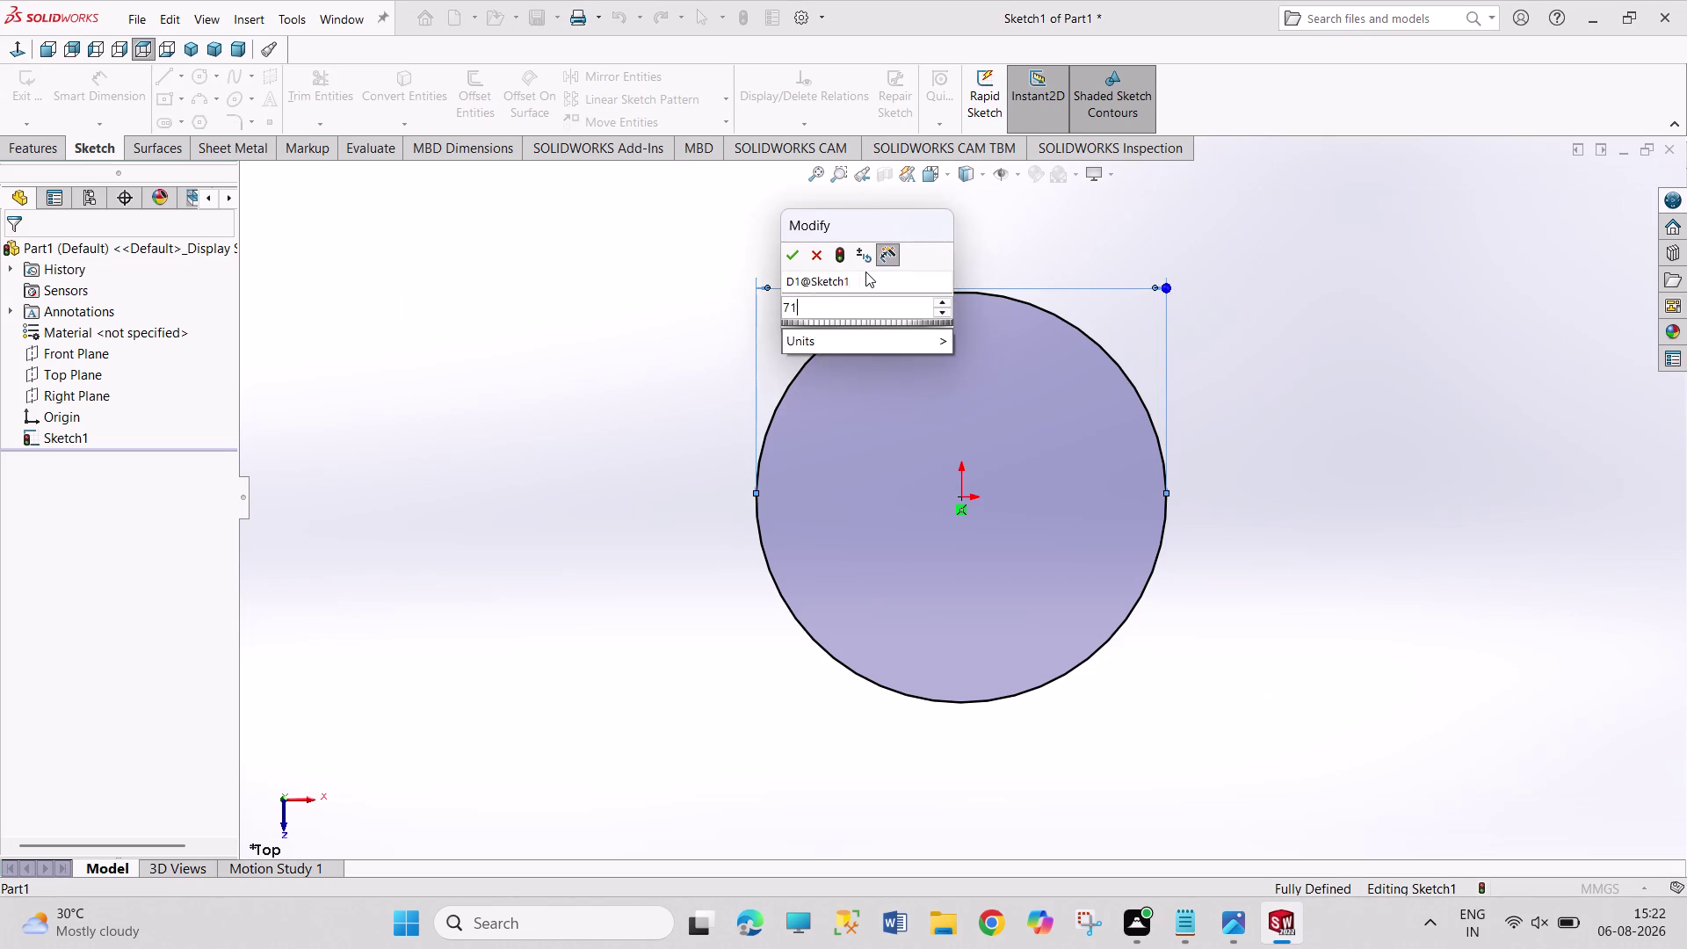
key(Return)
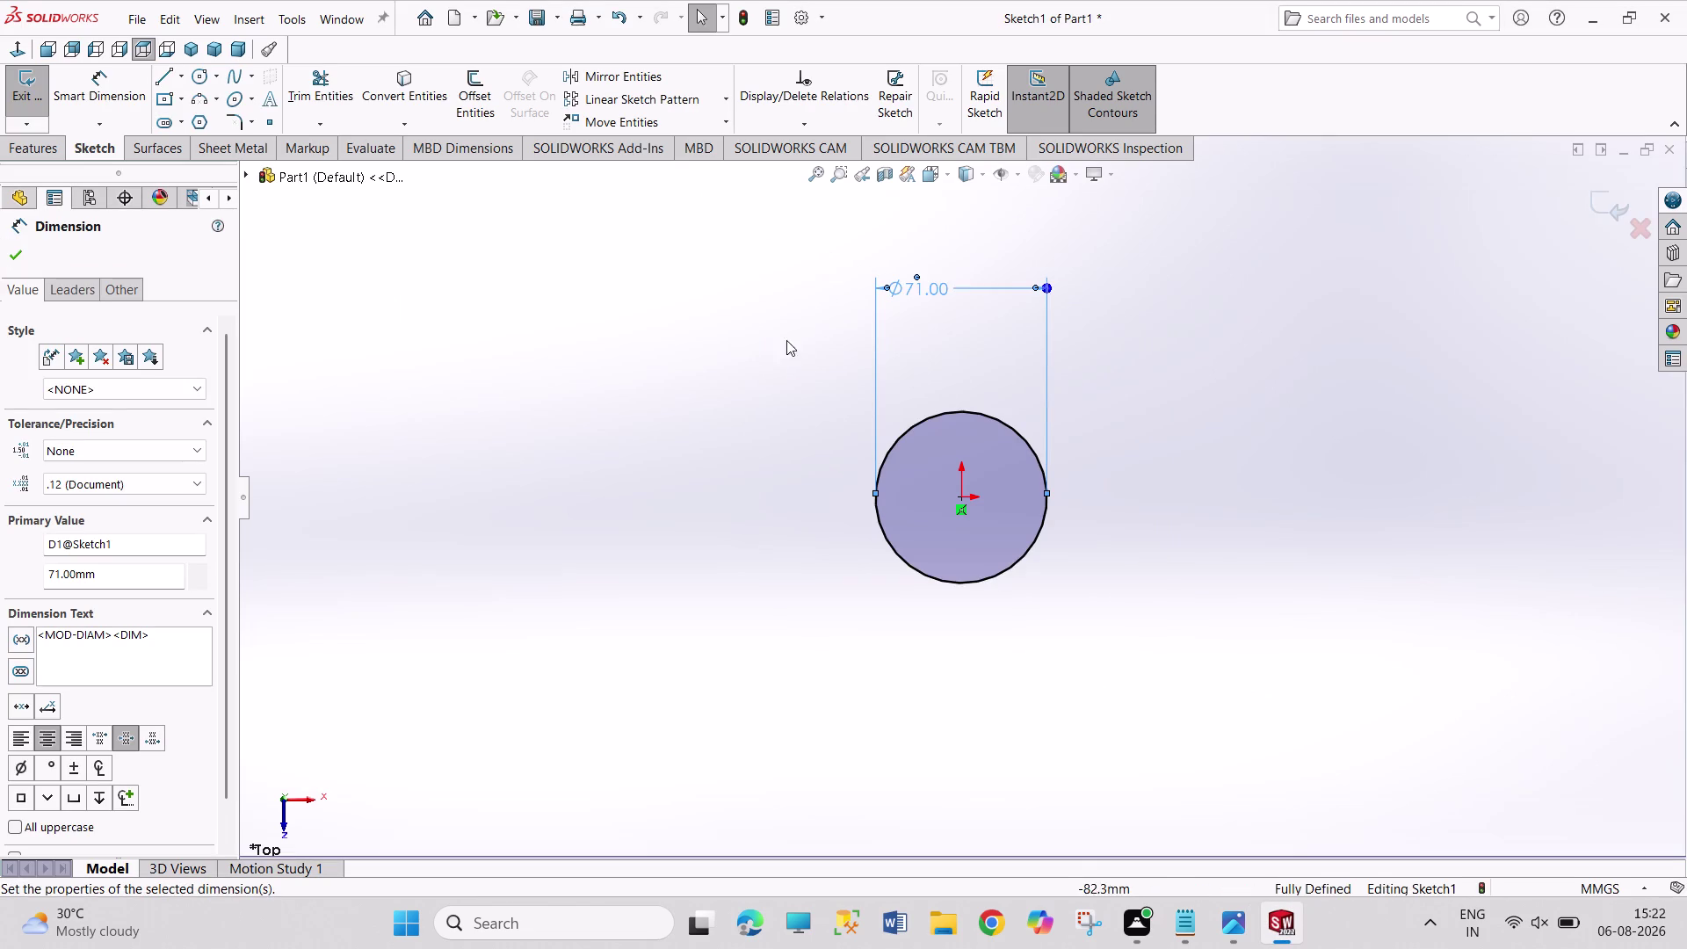
right_click(1196, 410)
click(1131, 384)
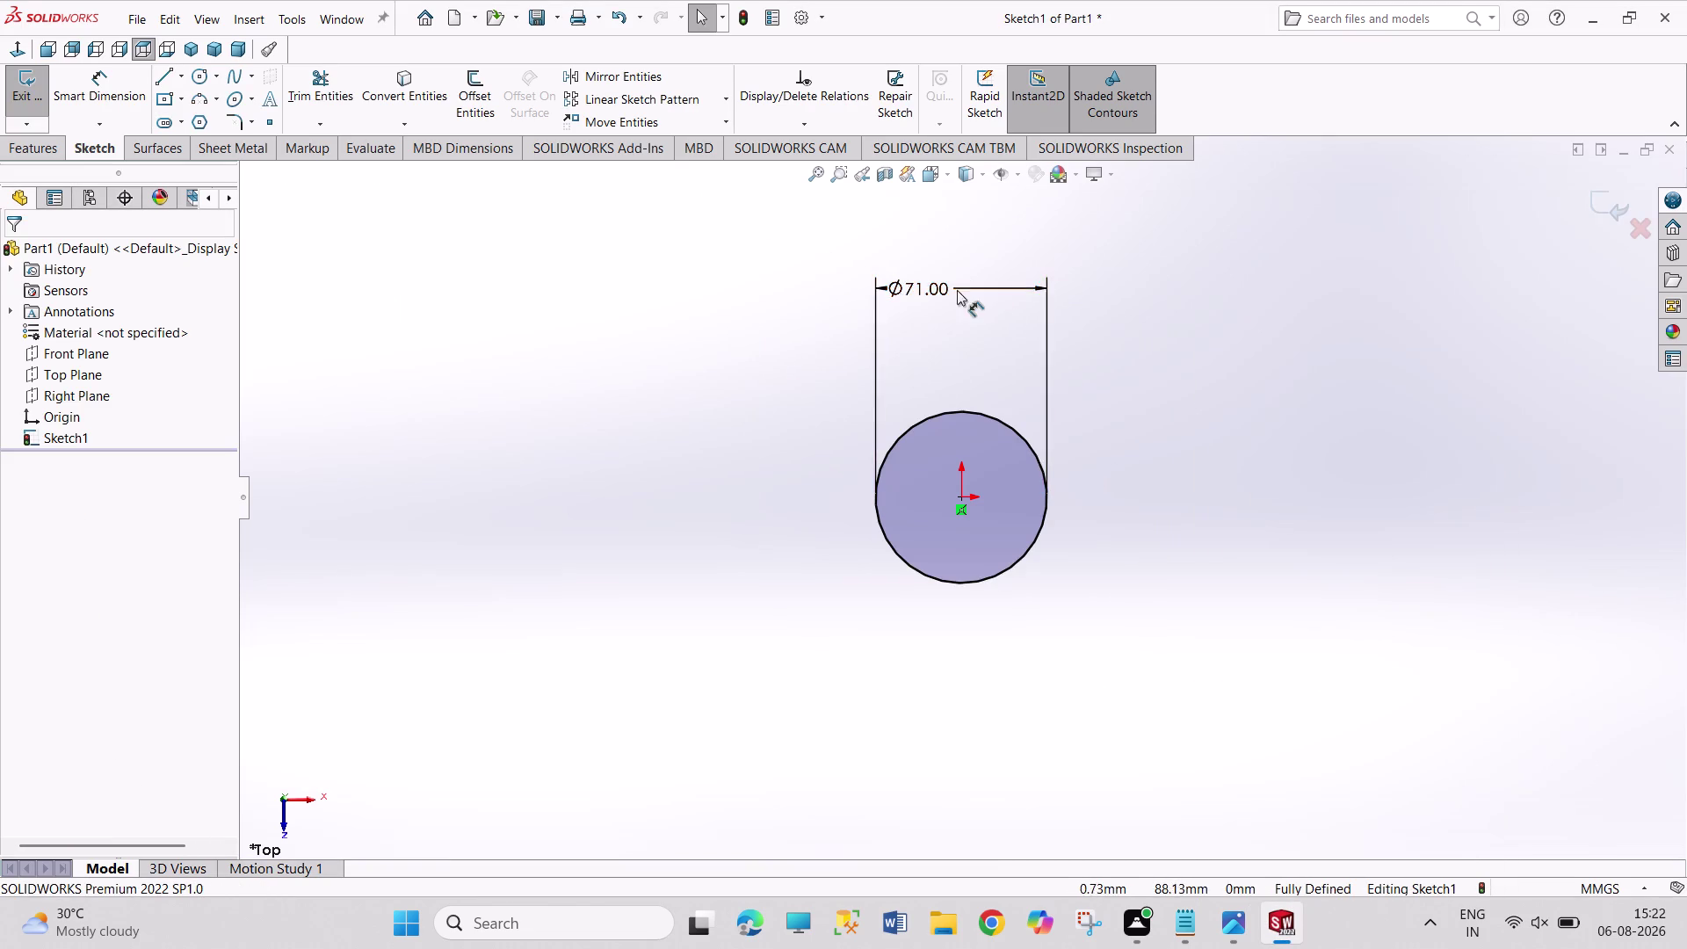
drag(926, 286, 977, 373)
click(1165, 375)
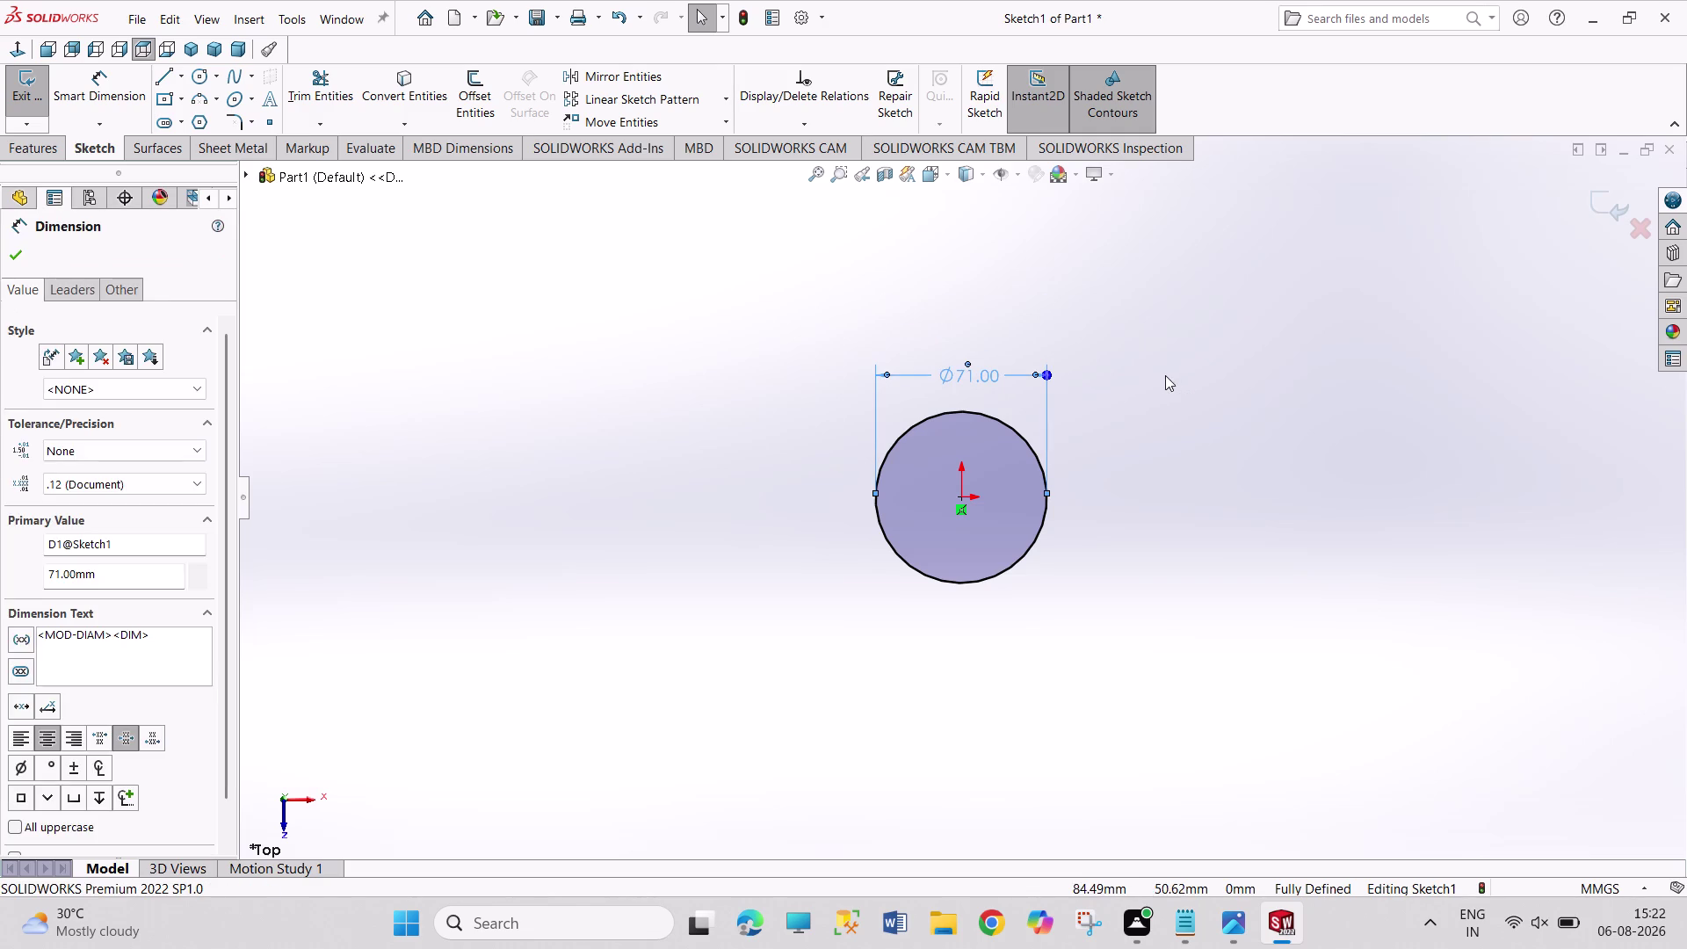
click(1239, 929)
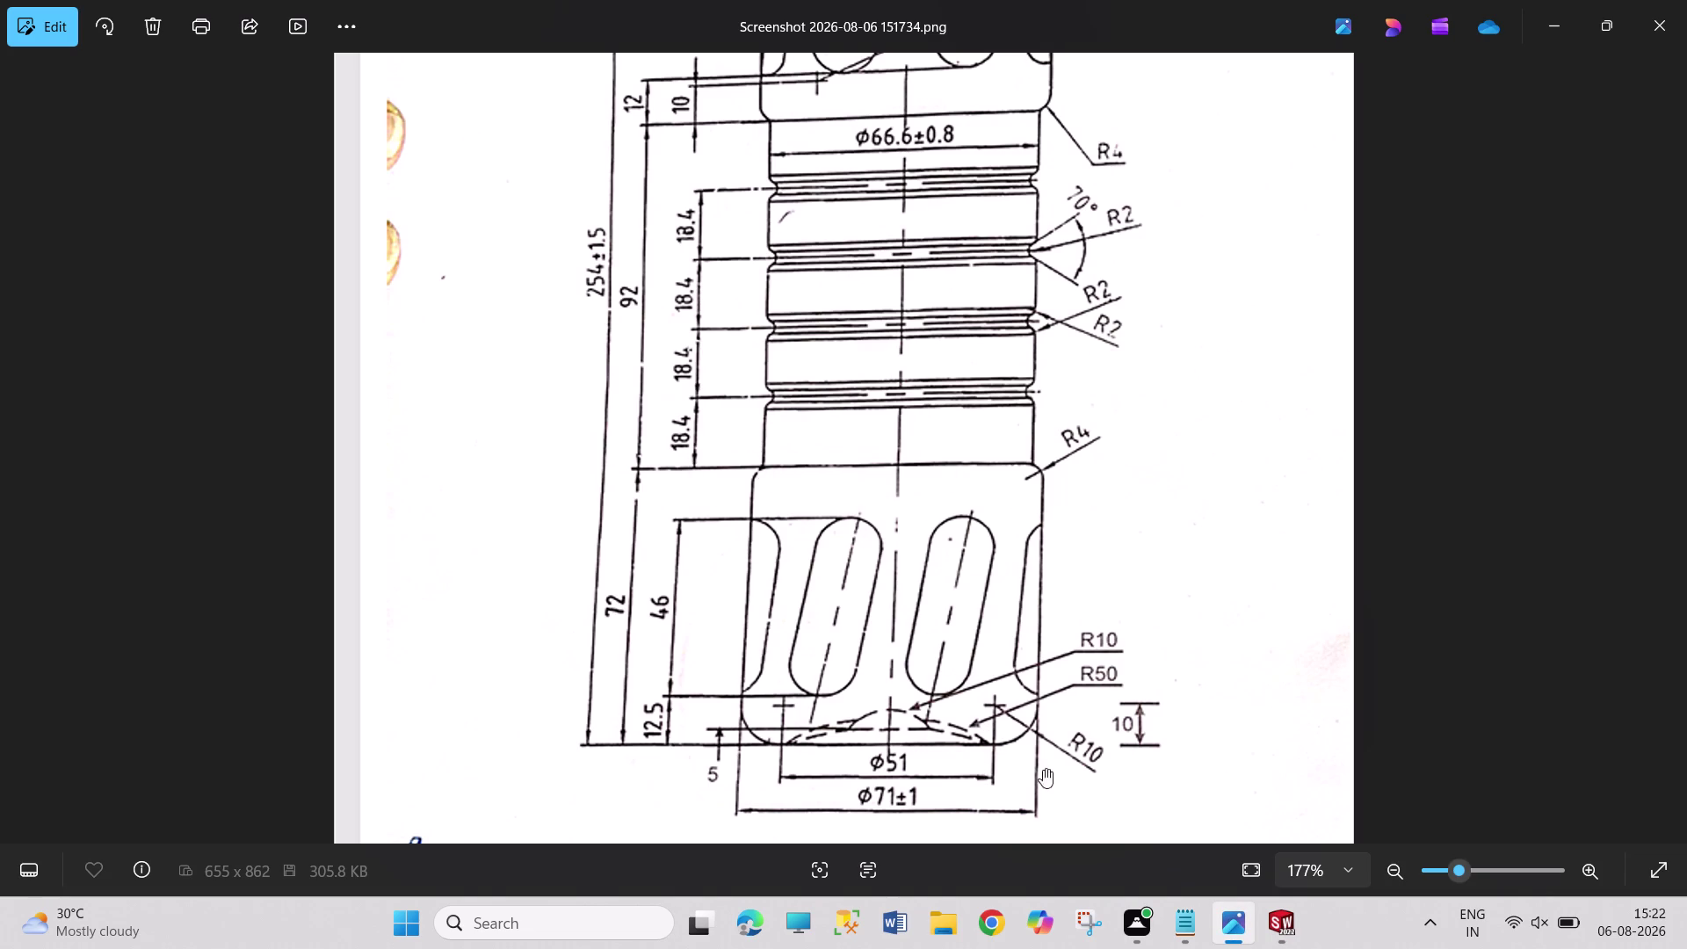
click(1276, 916)
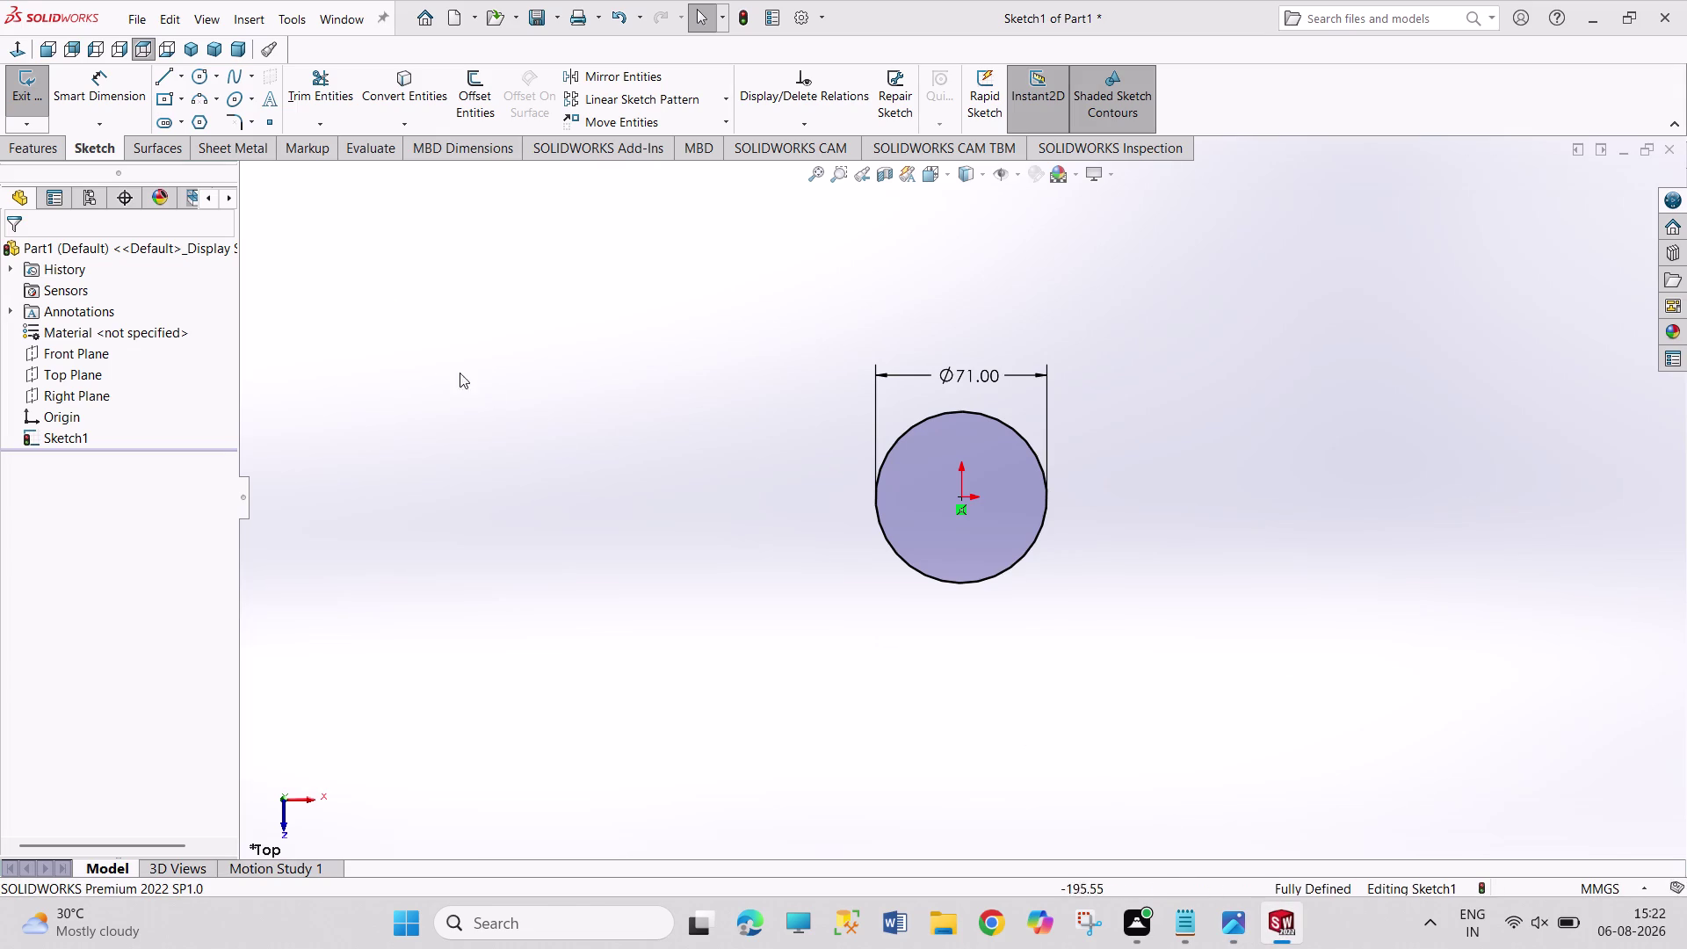
Close the circle sketch and add a reference plane offset 72 mm from Top Plane.
click(39, 89)
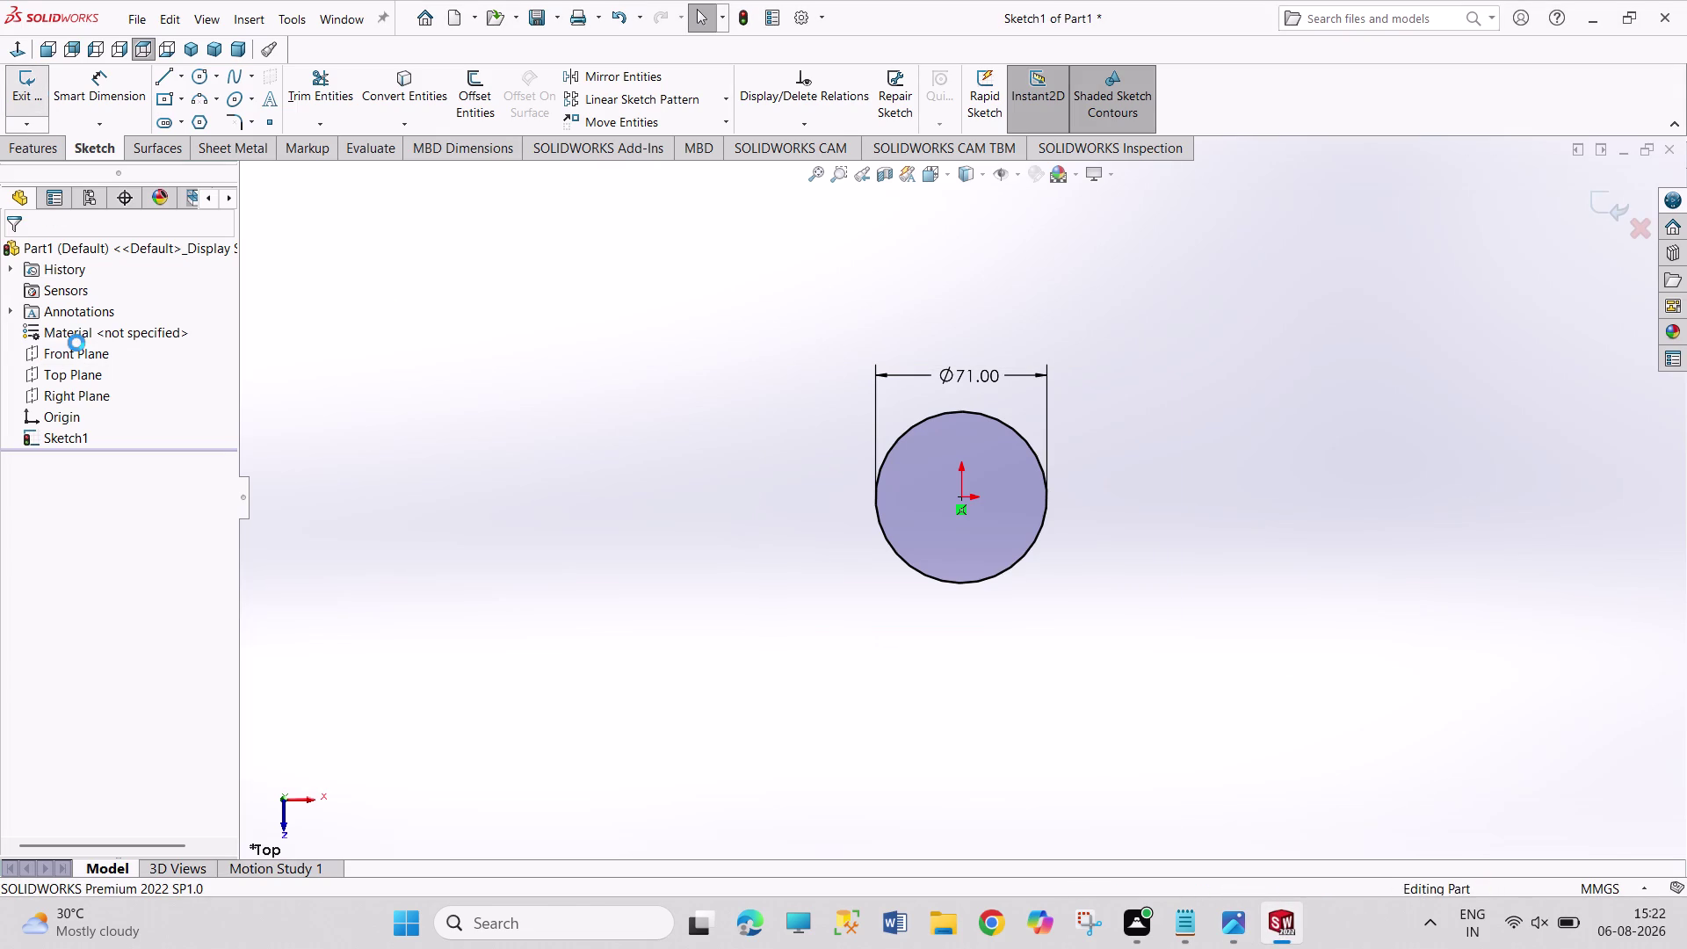
click(73, 377)
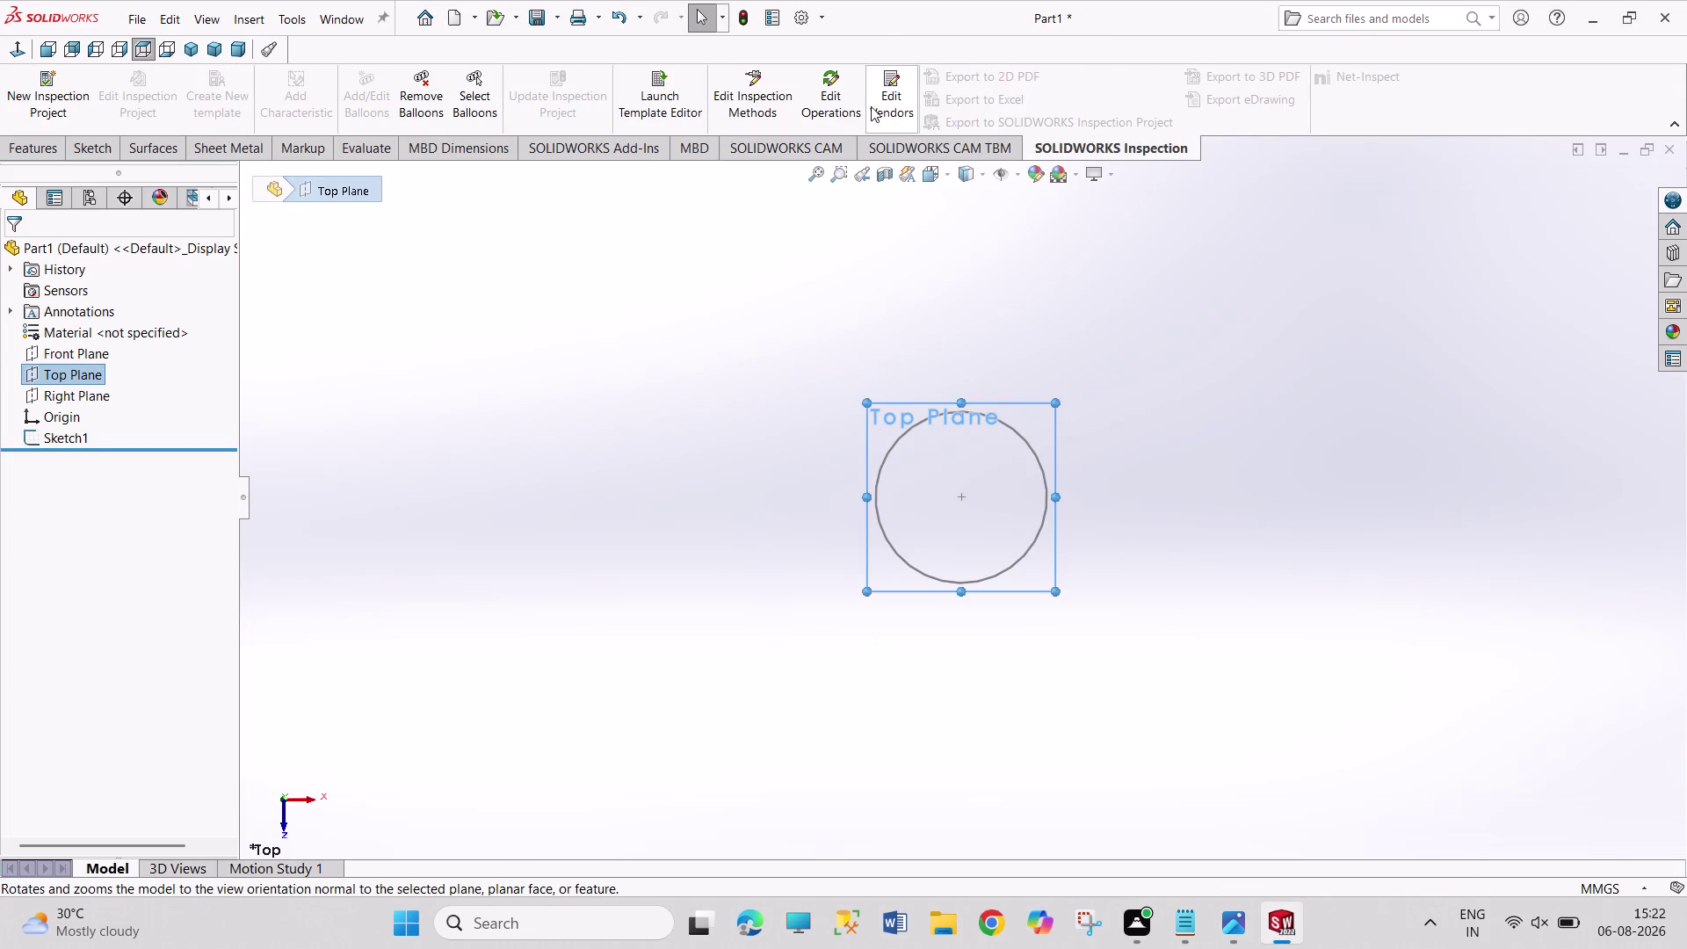
click(87, 148)
click(50, 148)
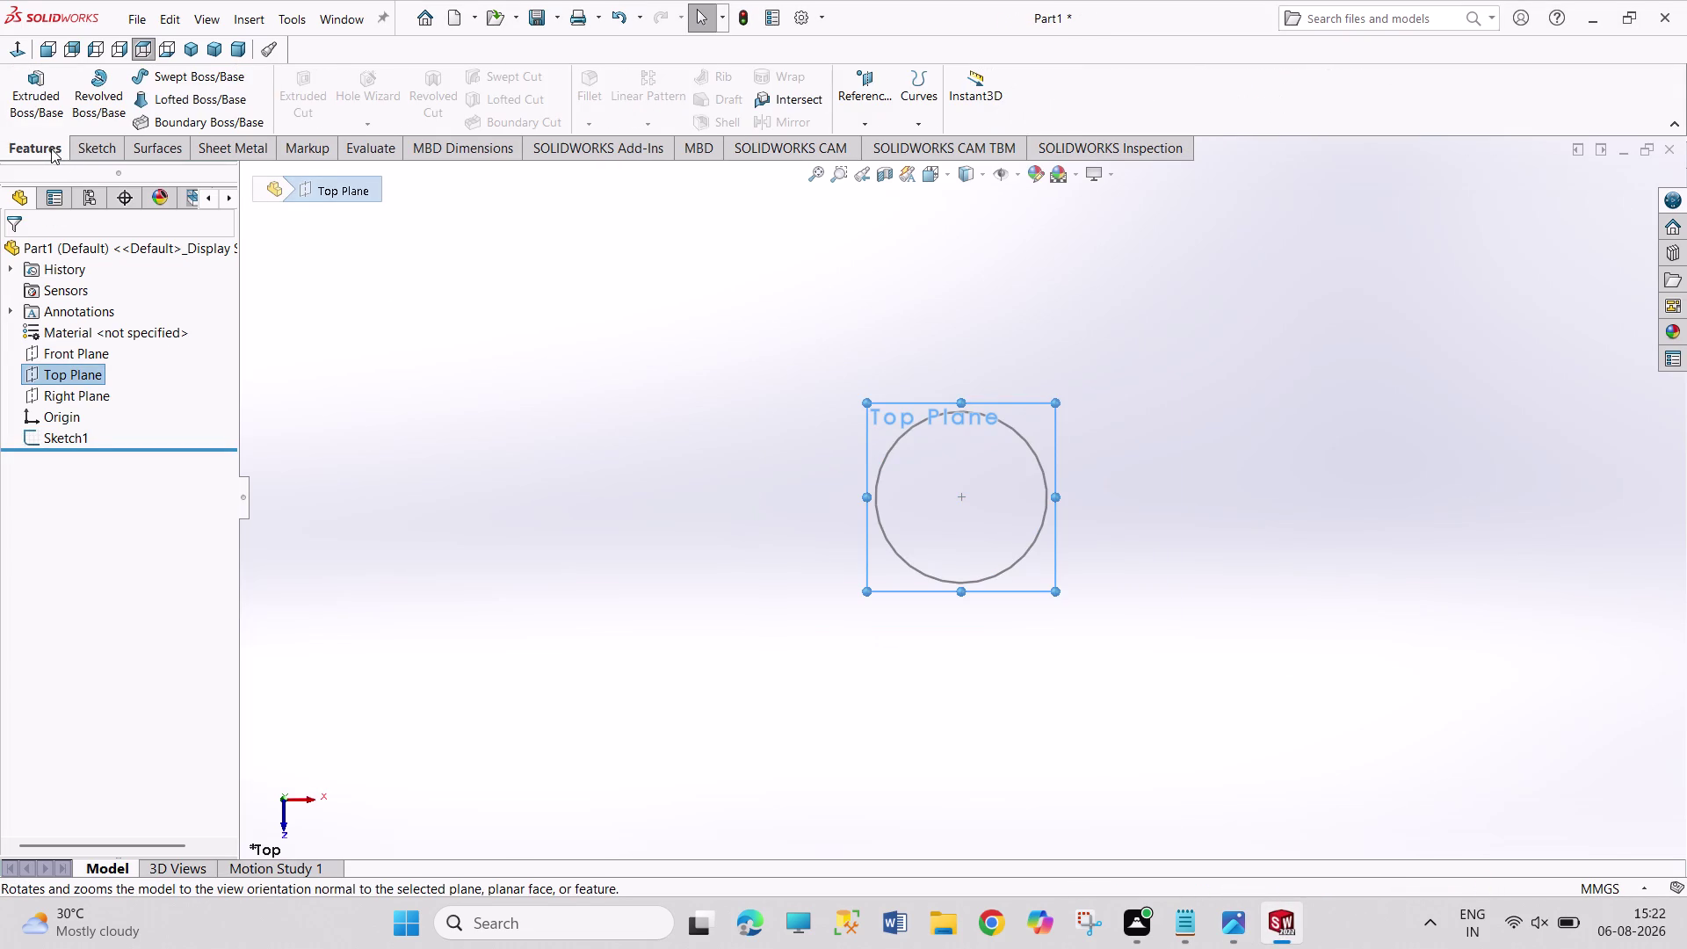
click(858, 94)
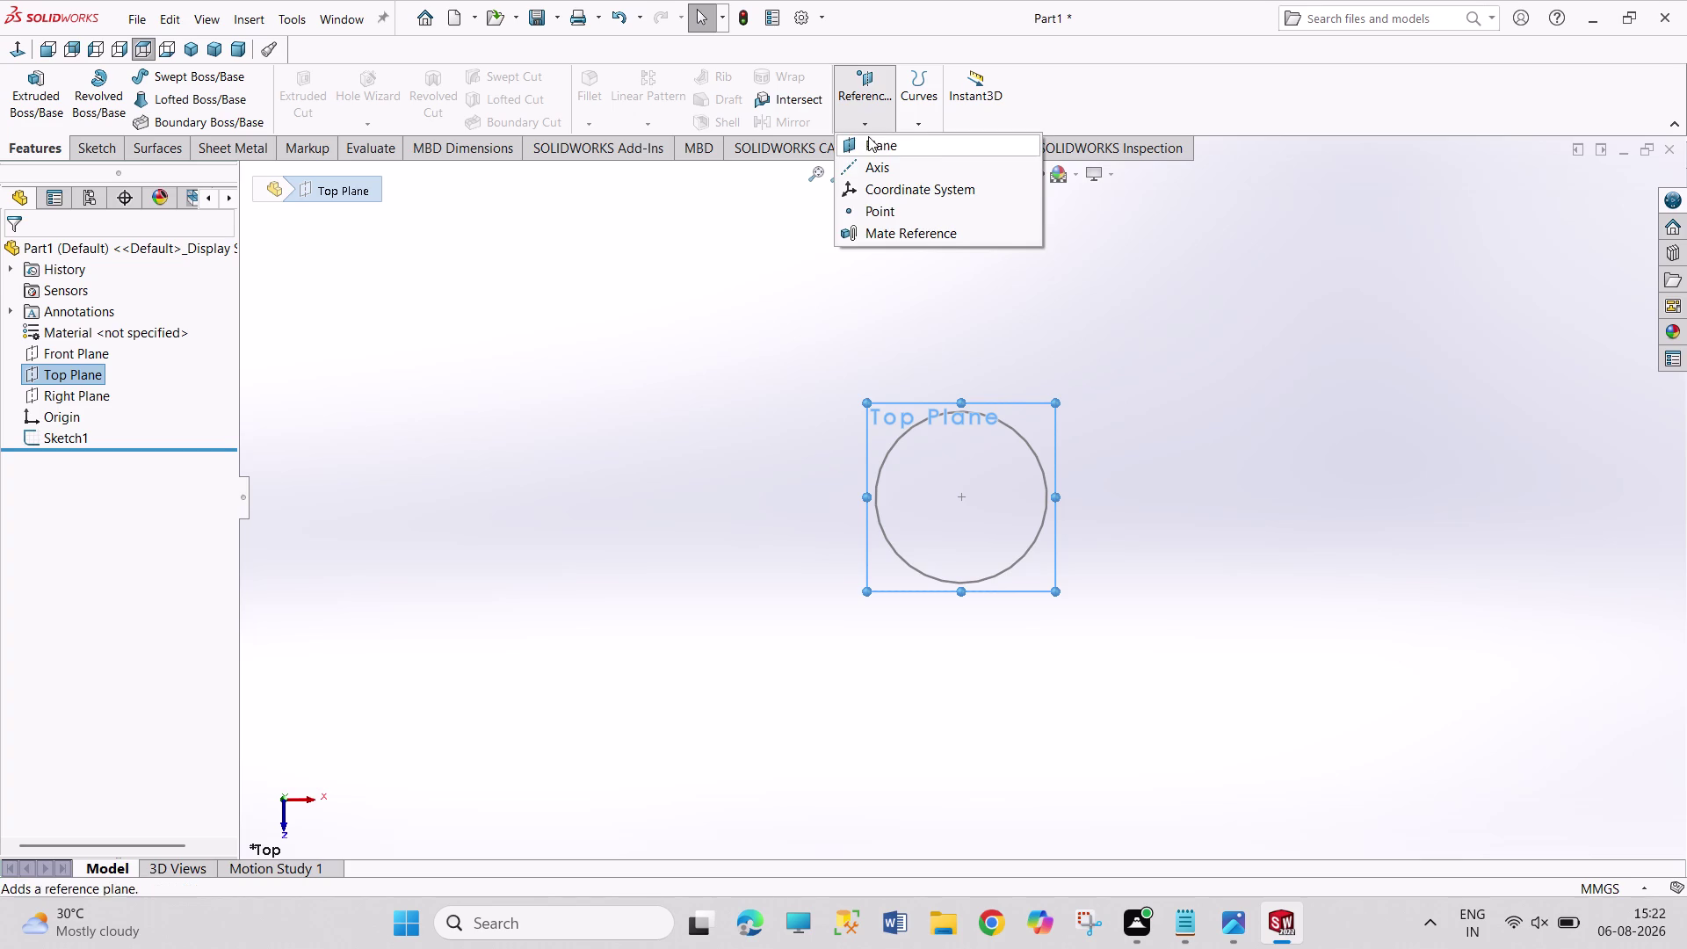
click(869, 136)
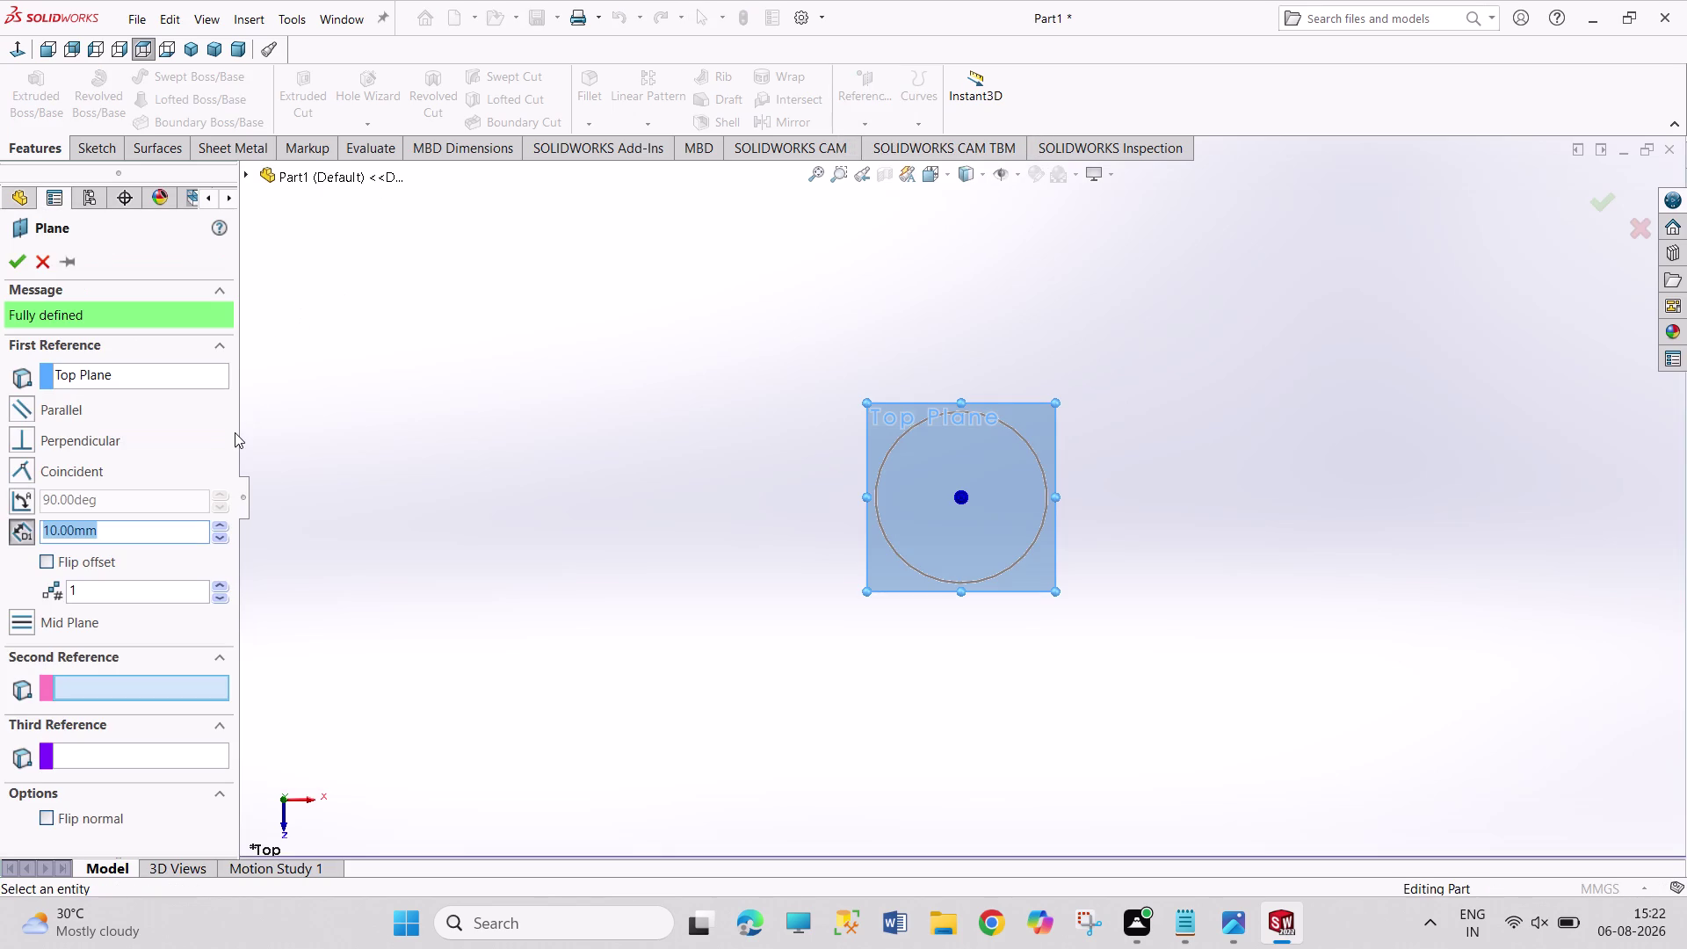
text(72)
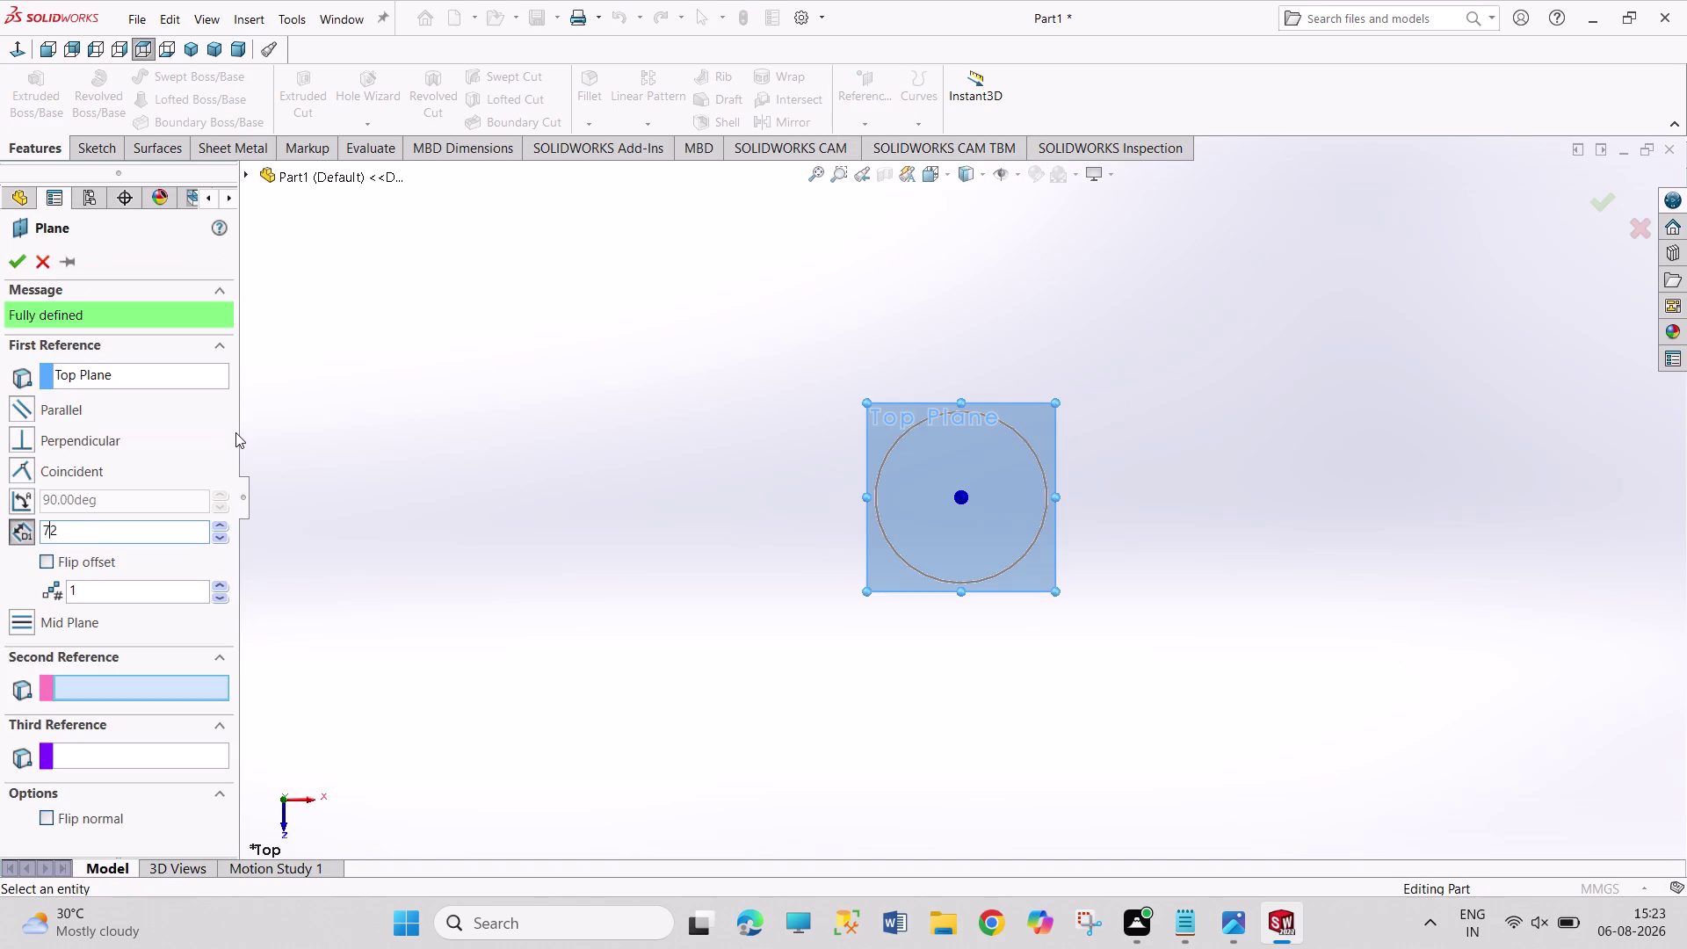
key(Return)
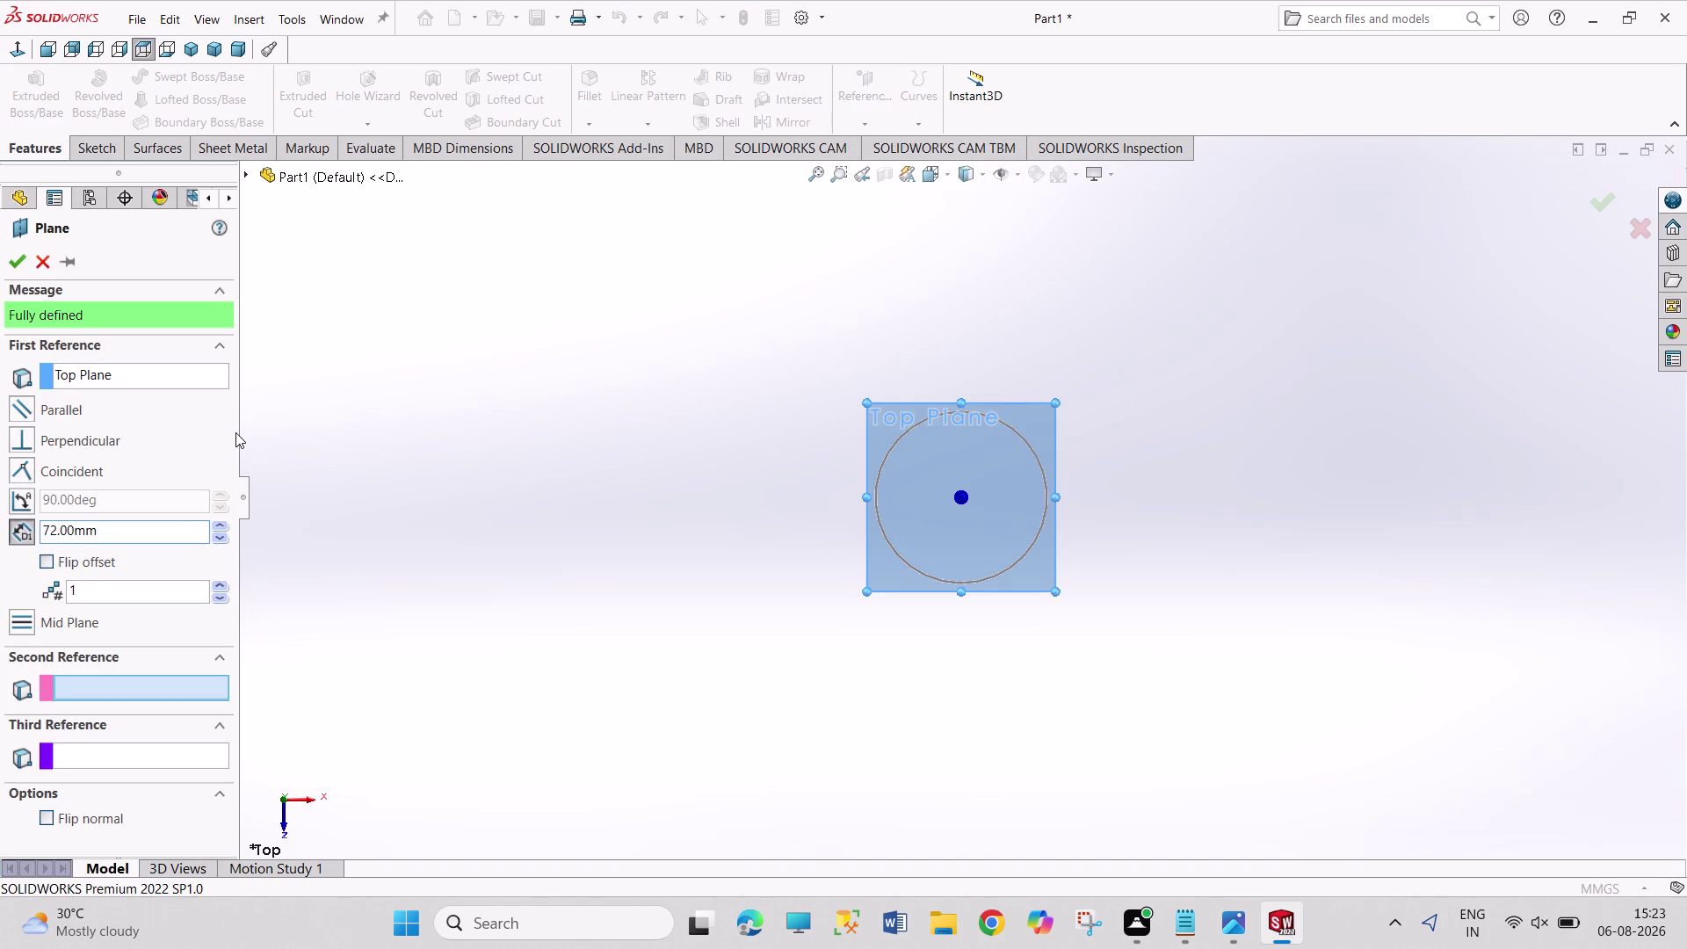
click(16, 260)
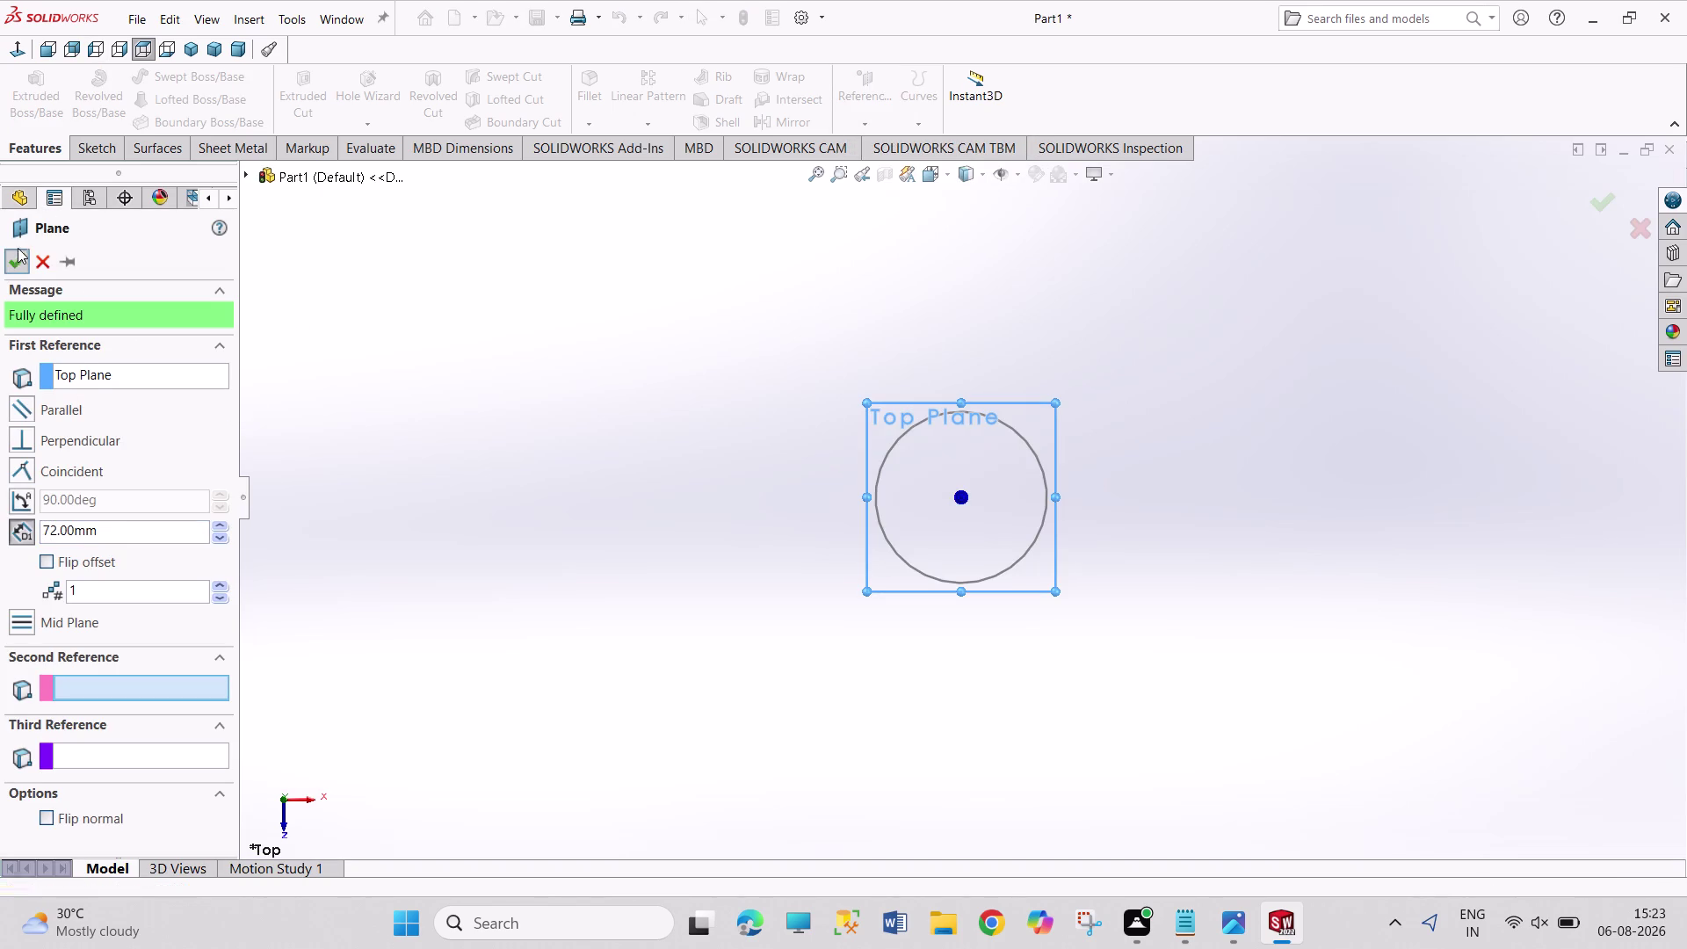
click(197, 56)
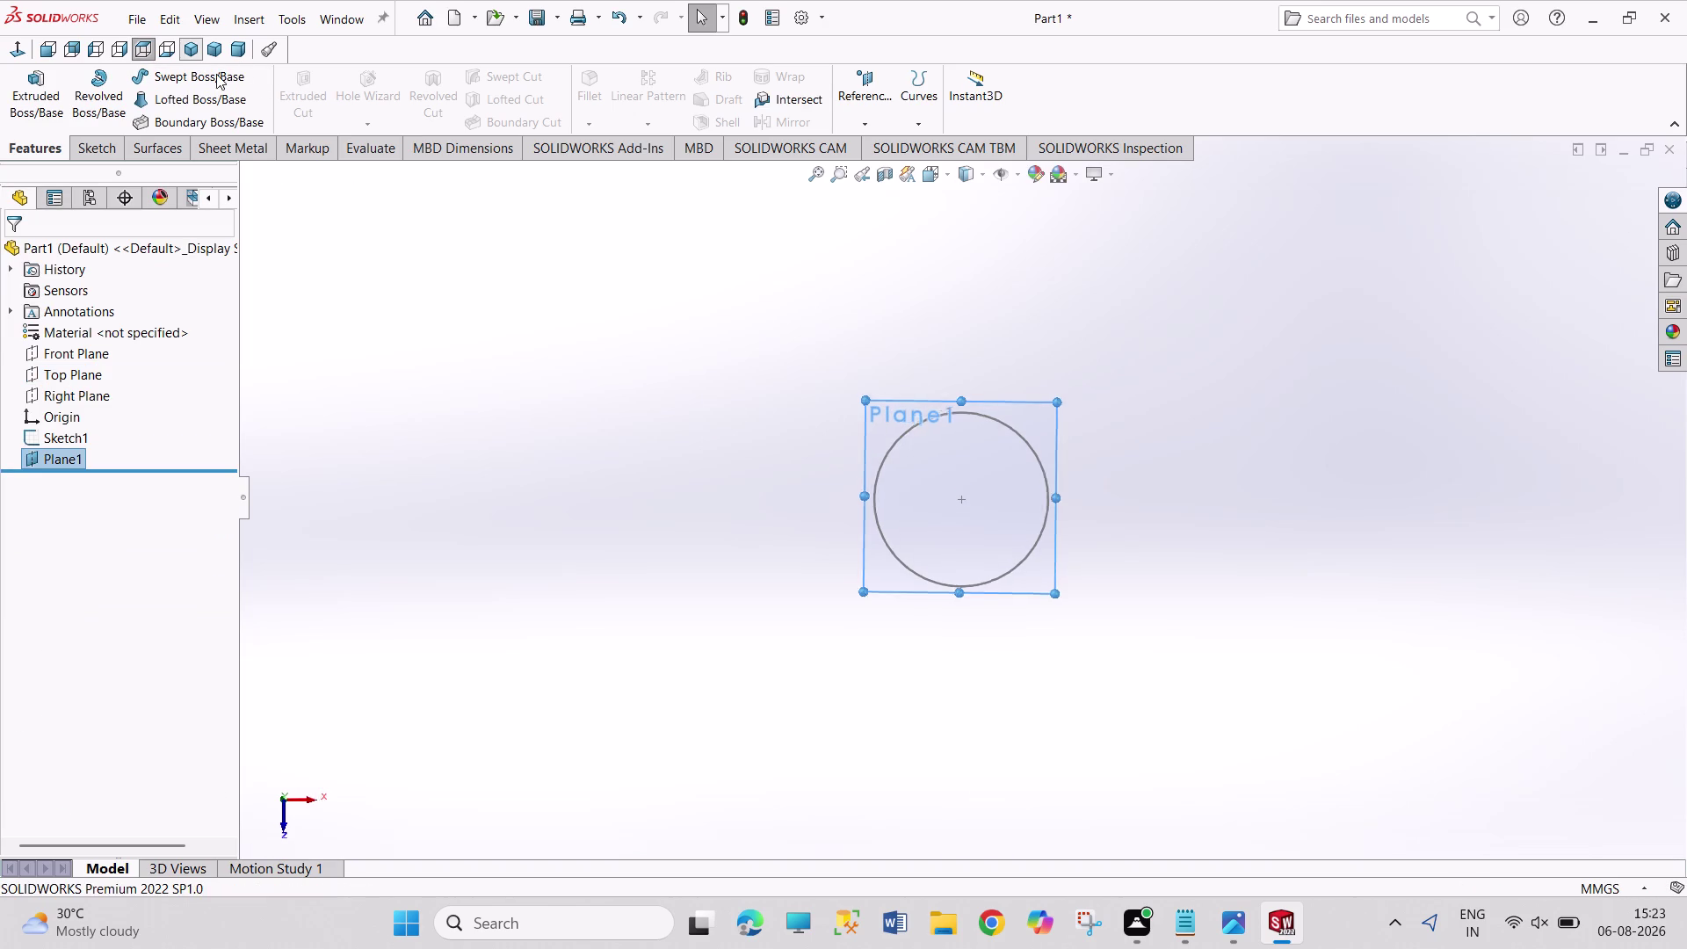
click(874, 308)
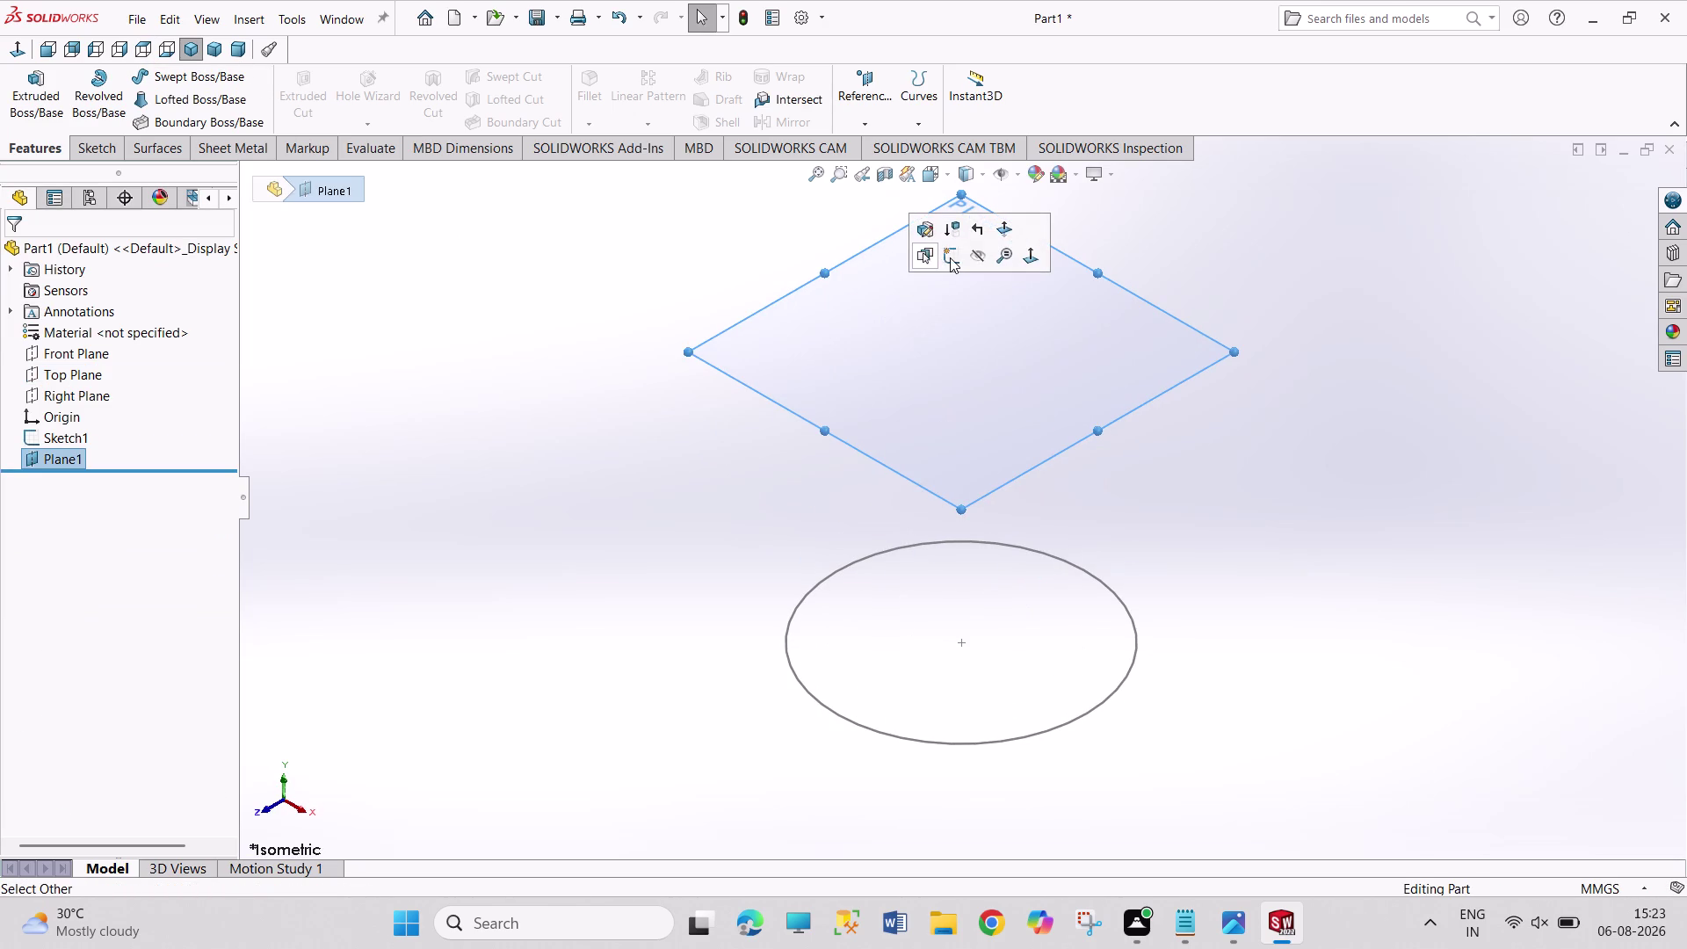
Convert Sketch1's 71 mm circle into a new sketch on Plane1 and view it isometrically.
click(950, 257)
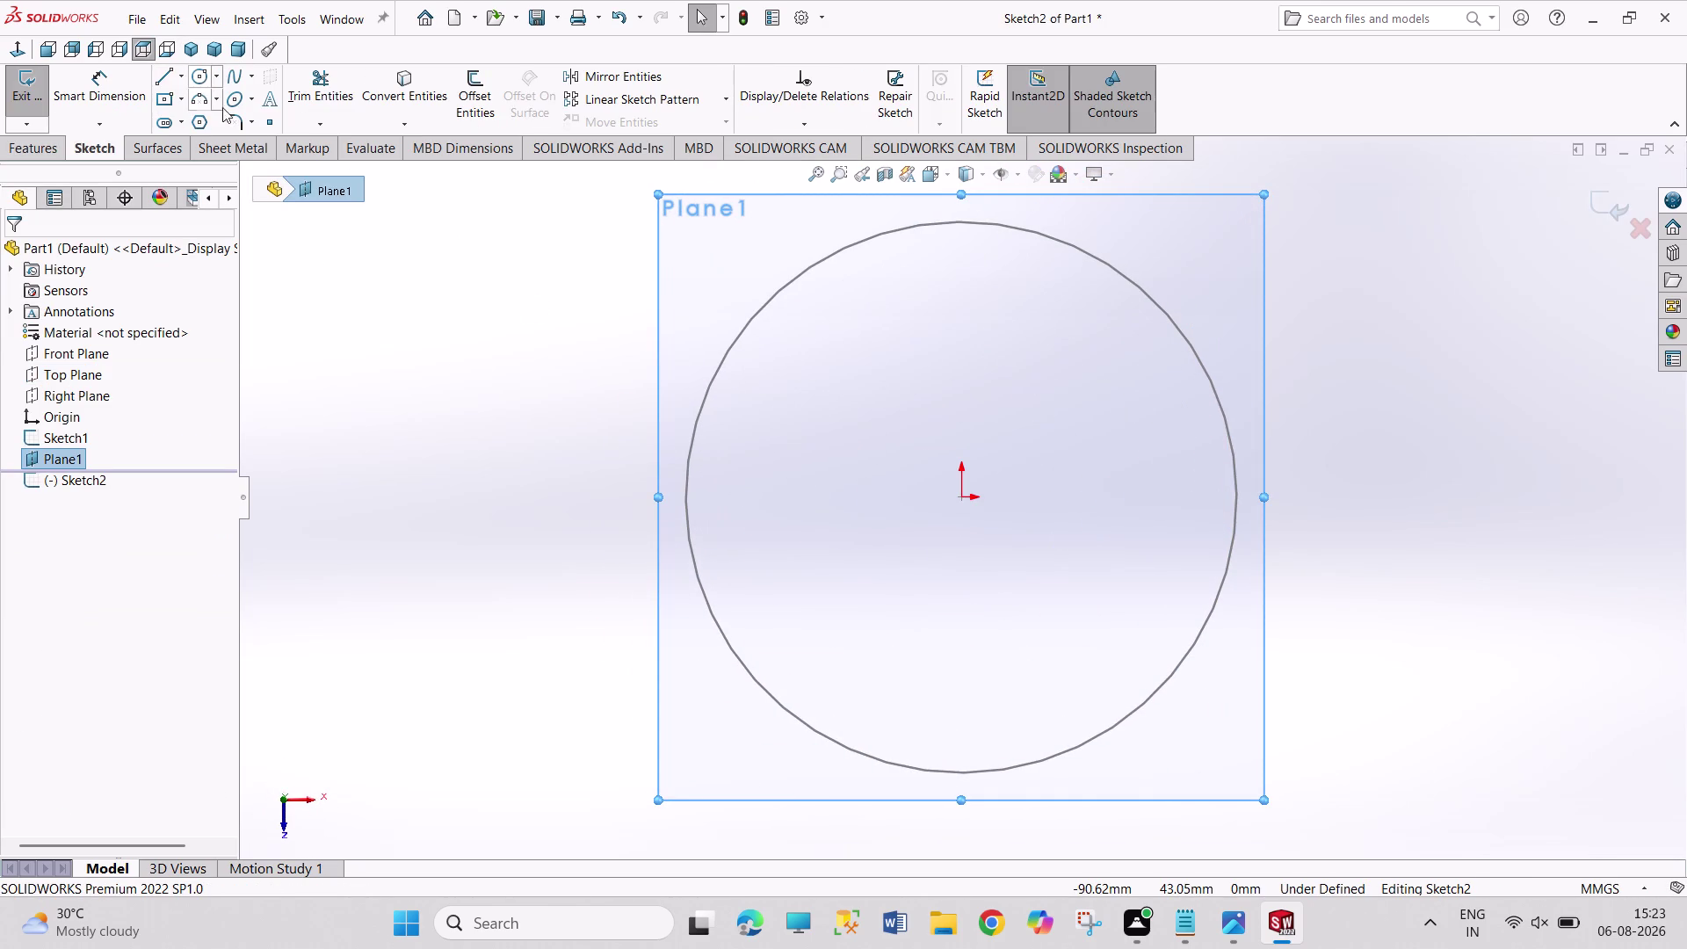
click(826, 258)
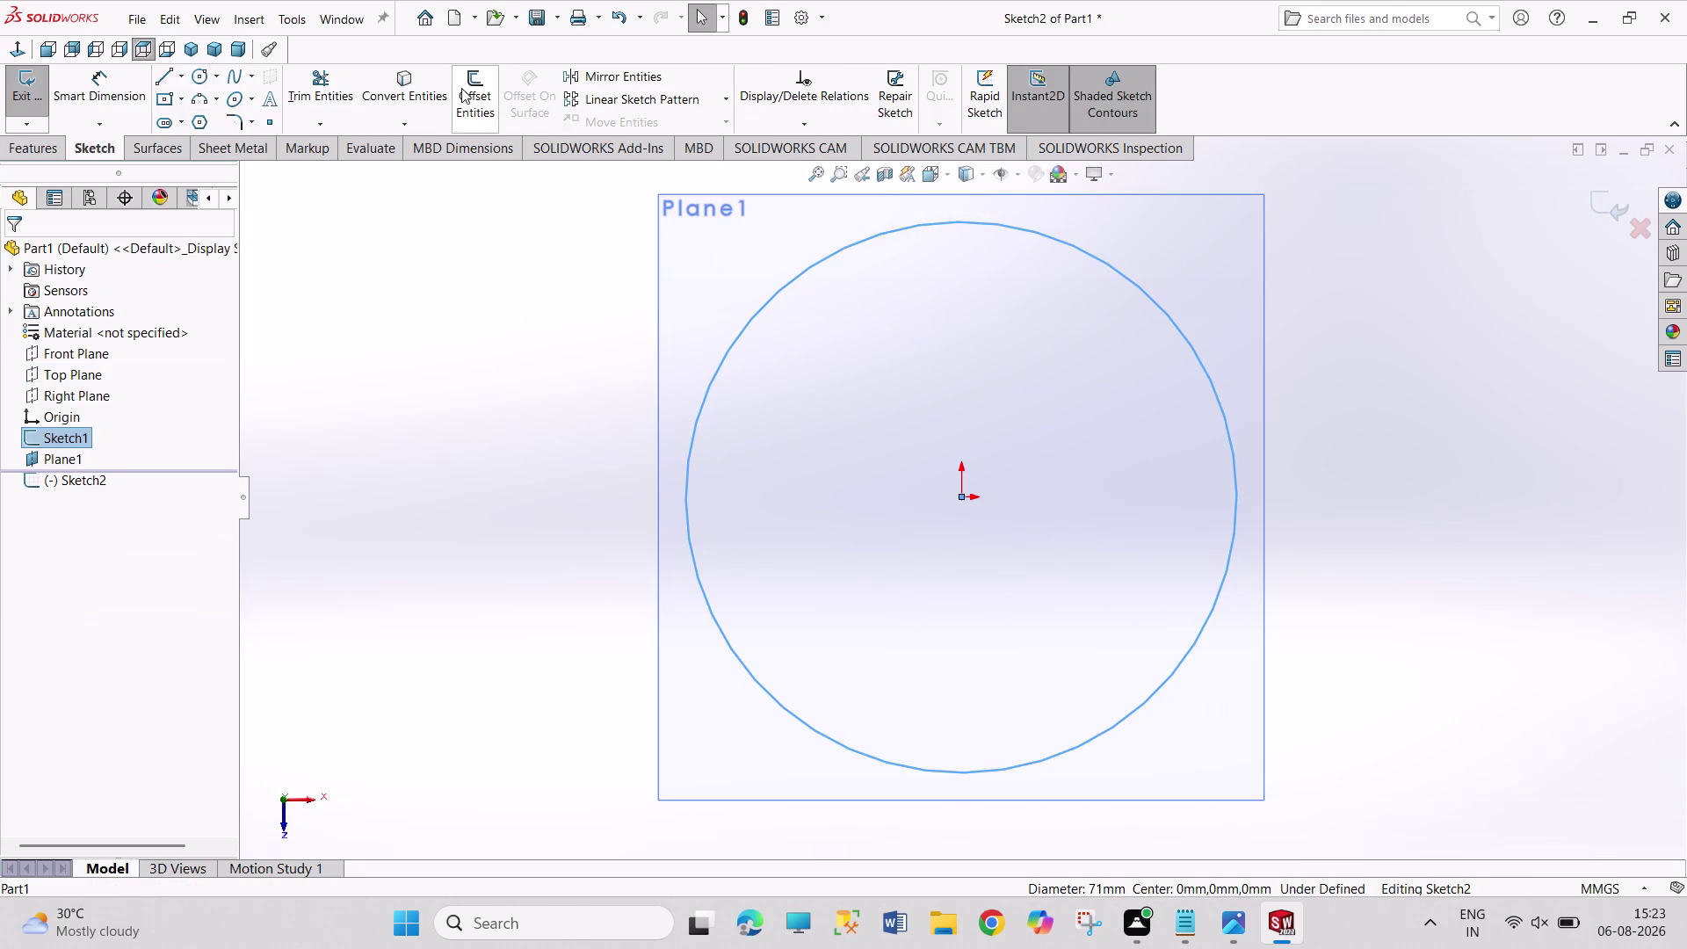
click(426, 86)
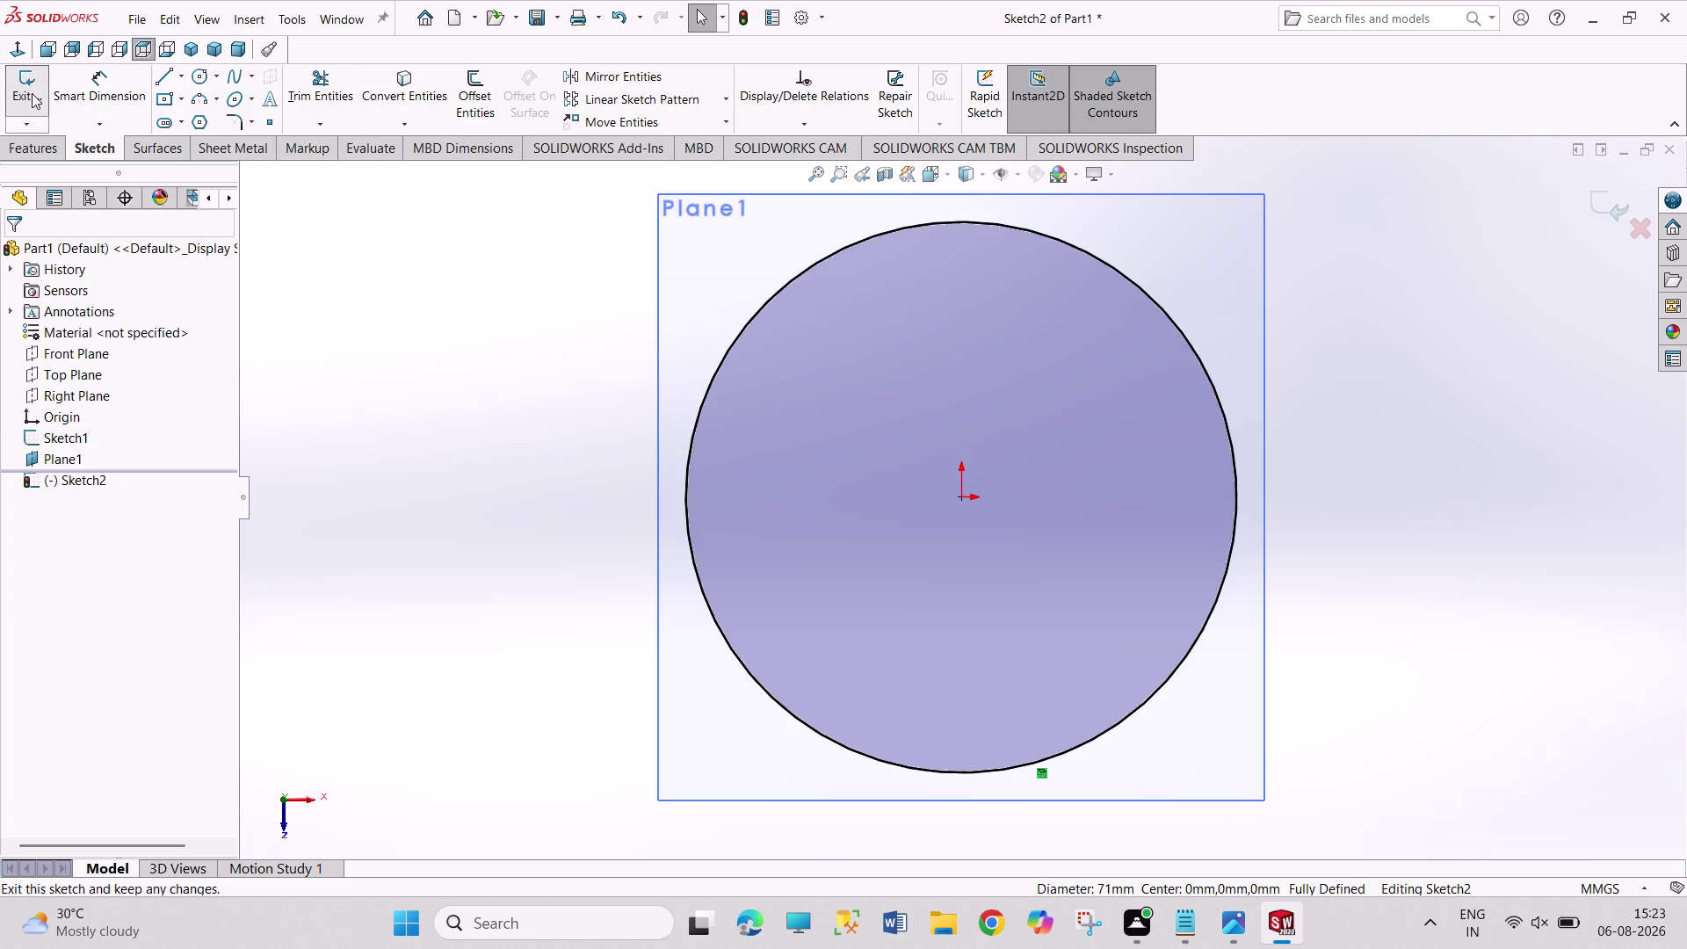
click(32, 93)
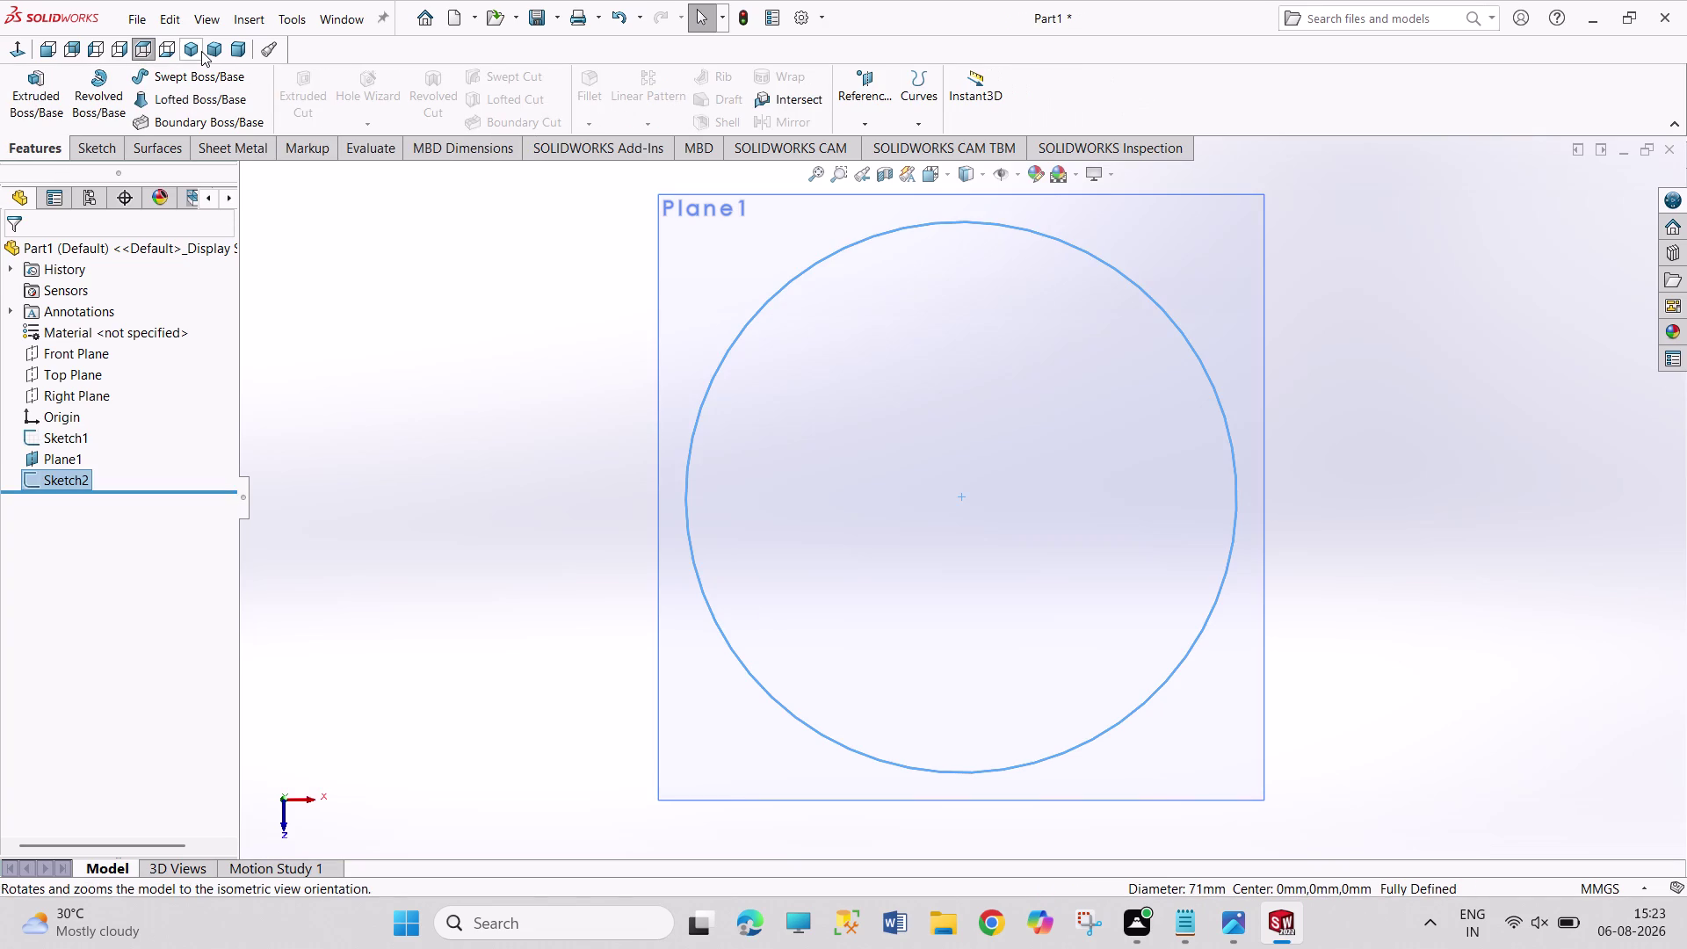
click(201, 51)
scroll(up, 3)
scroll(up, 3)
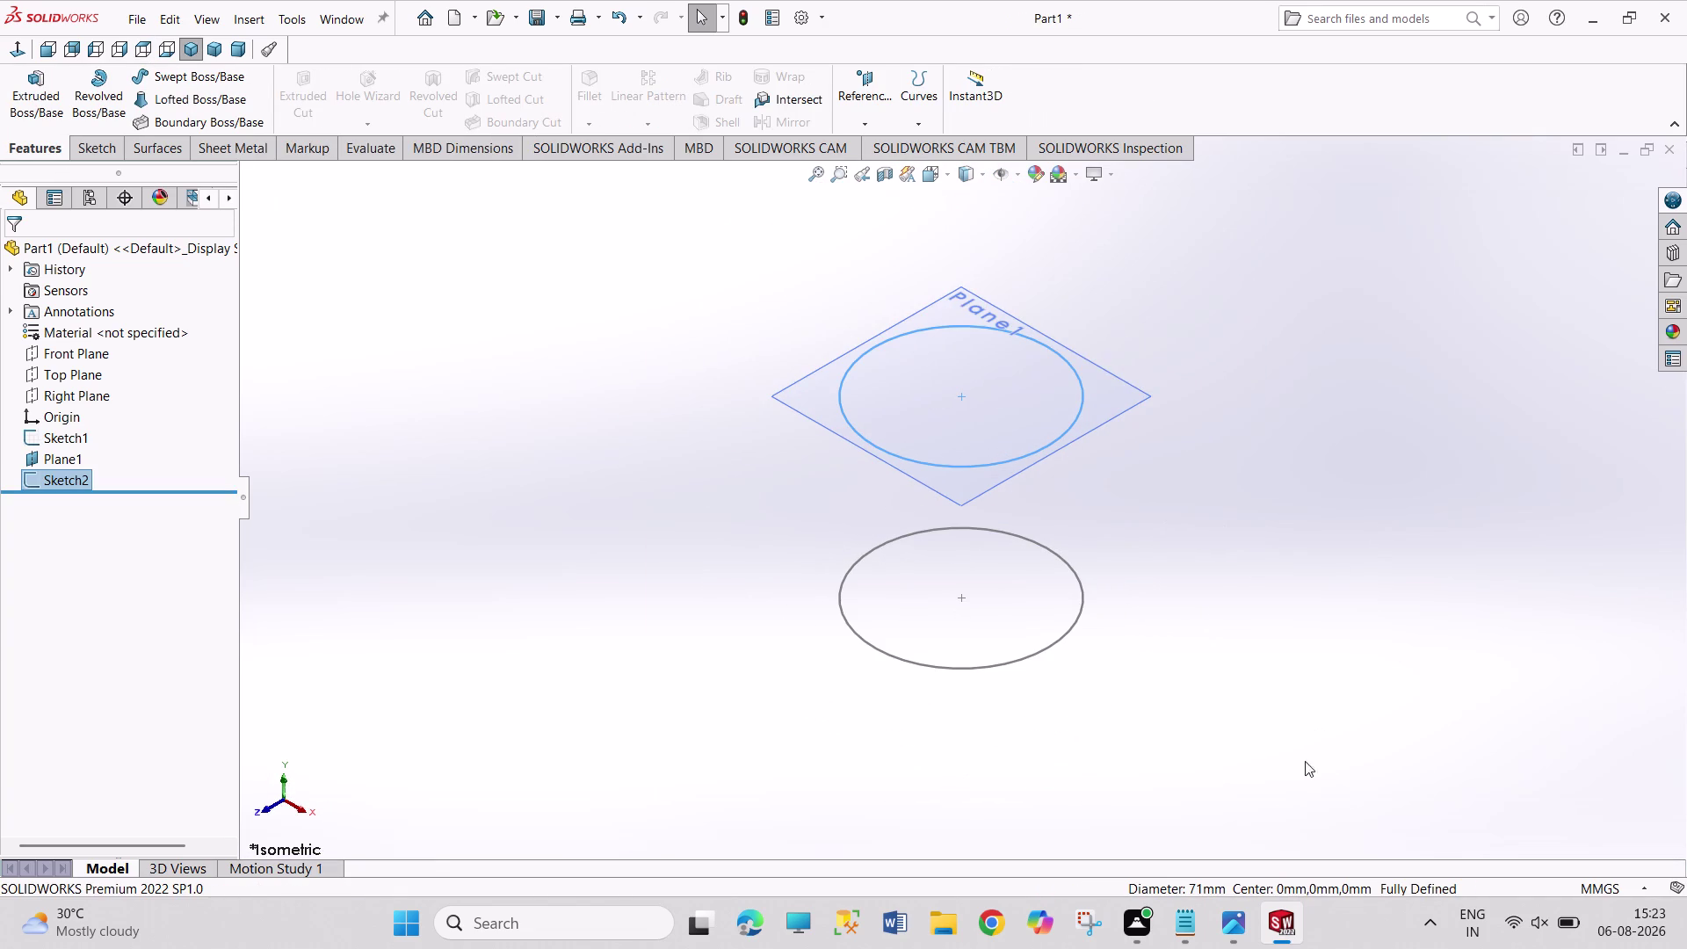
click(1225, 927)
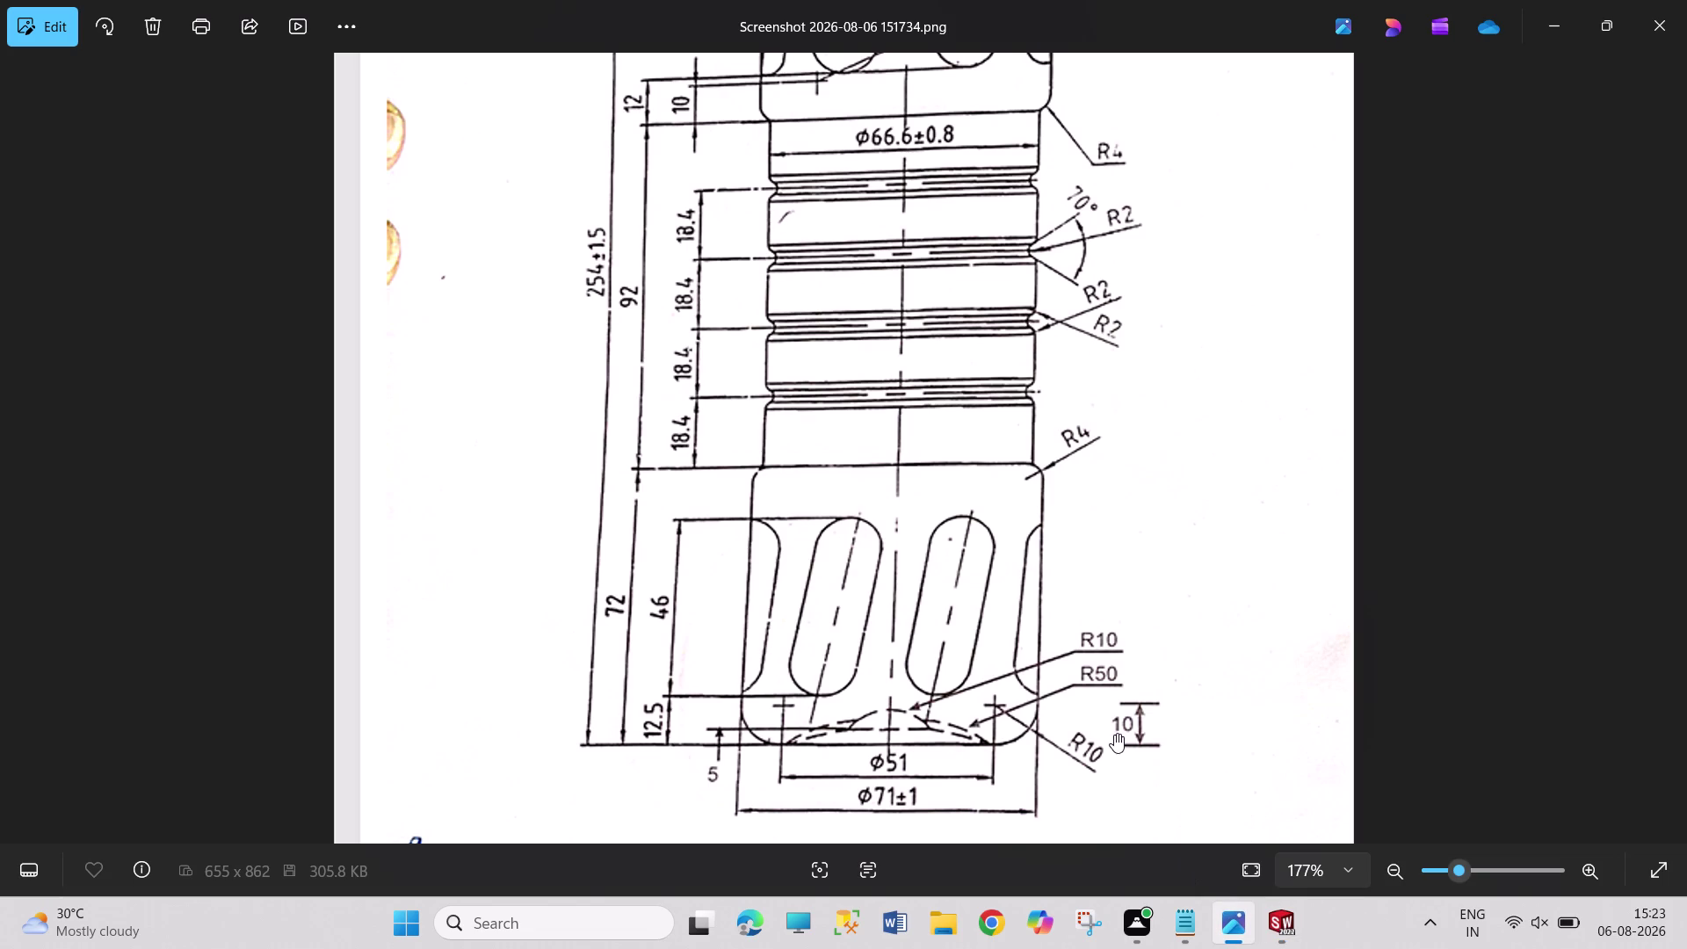